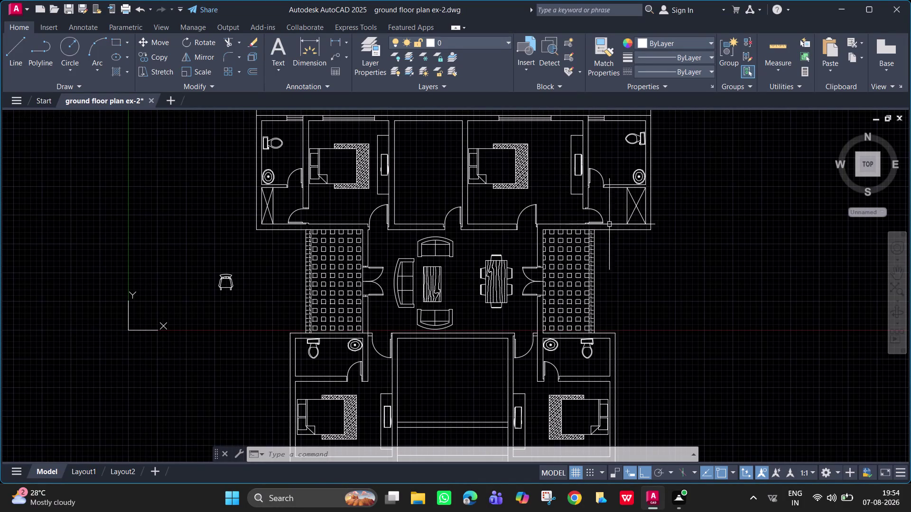
Window-select the four window lines in the upper bedroom's outer wall.
middle_drag(554, 187, 554, 234)
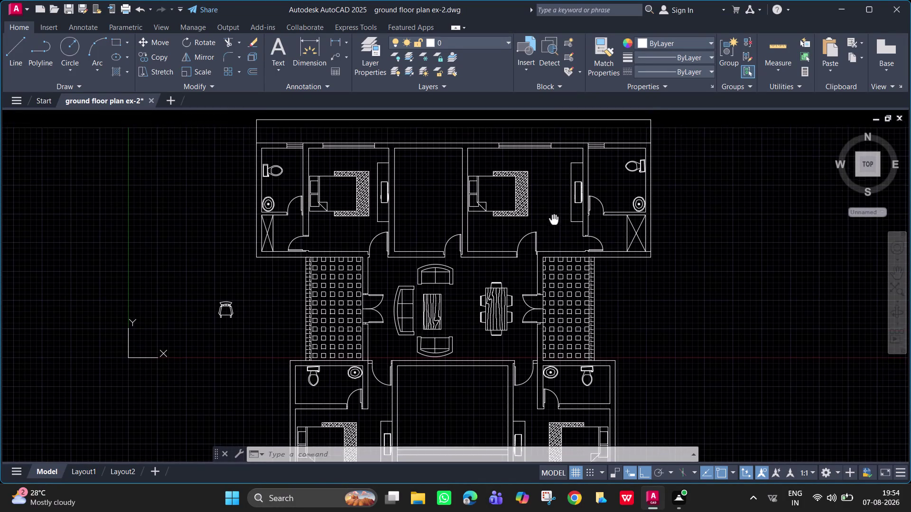
middle_drag(554, 234, 550, 265)
scroll(up, 3)
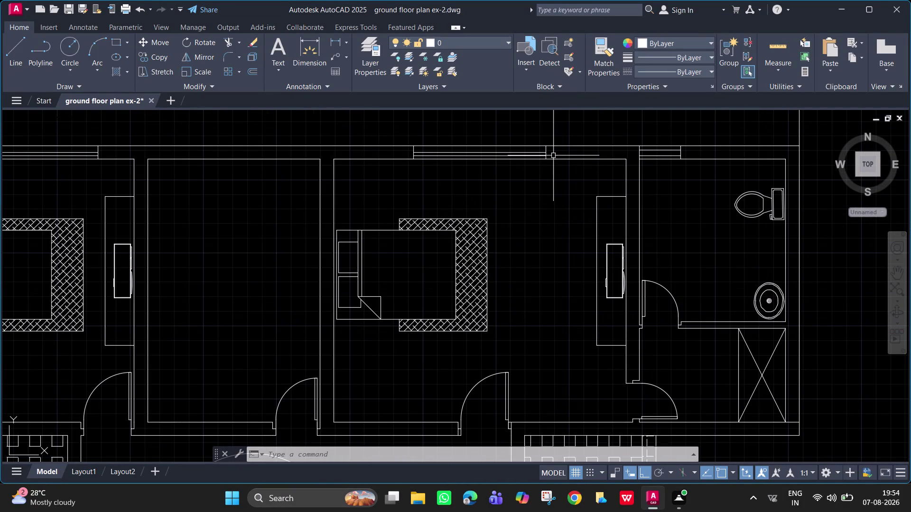
click(552, 156)
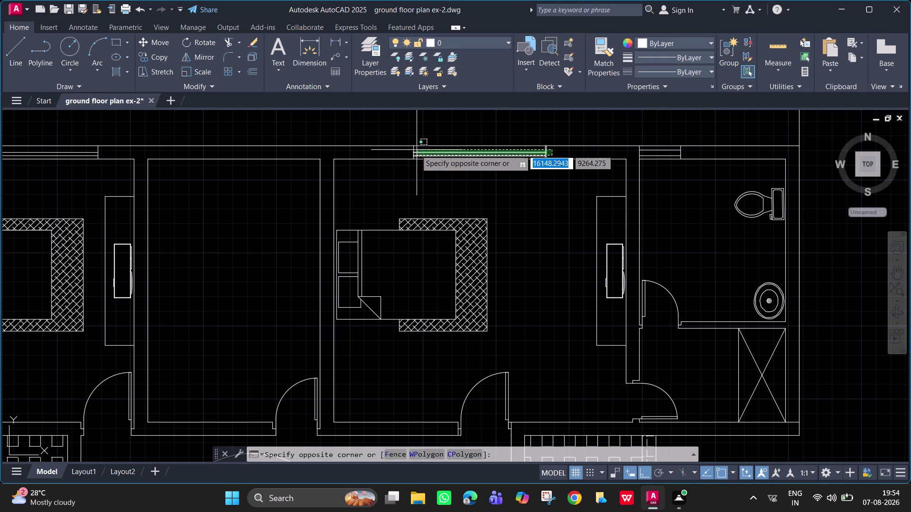
click(408, 150)
scroll(up, 3)
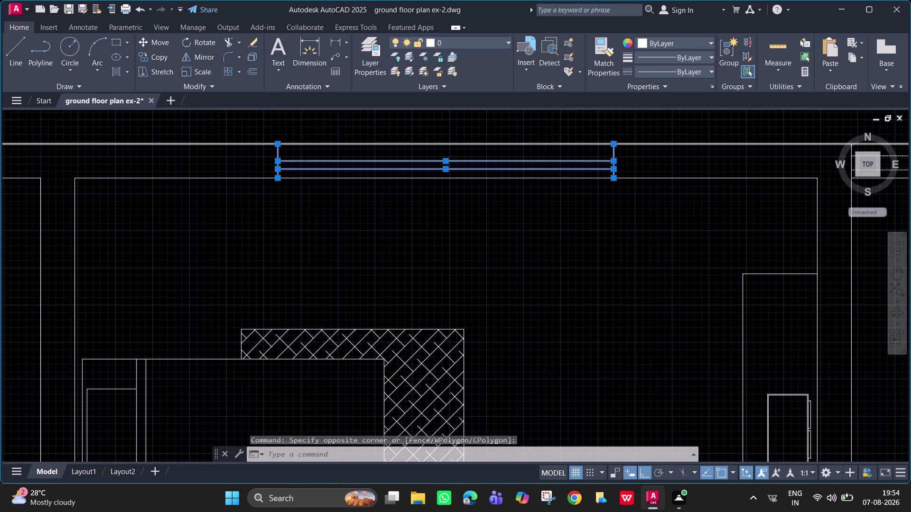
scroll(down, 3)
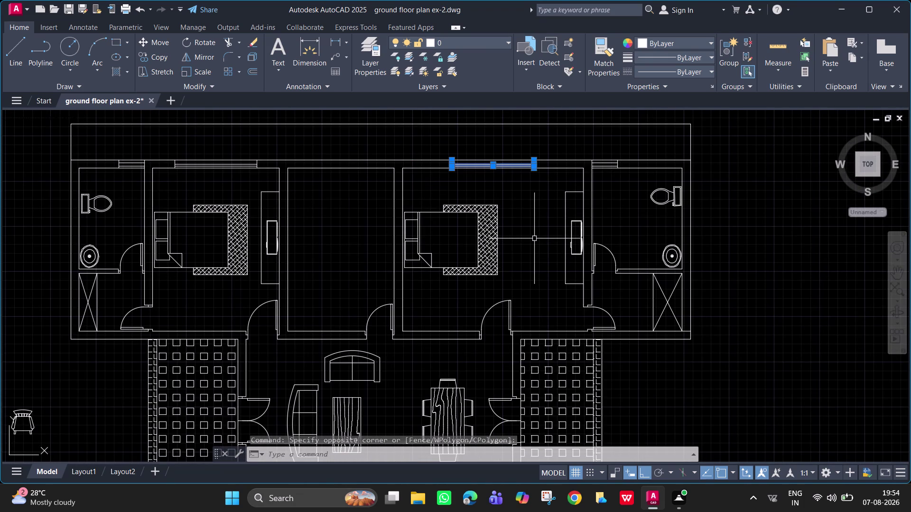
middle_drag(522, 233, 383, 192)
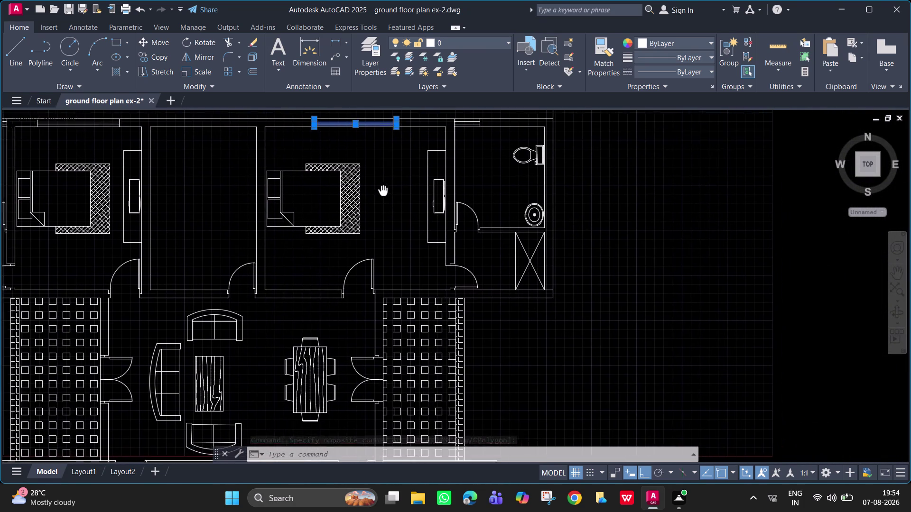
middle_drag(383, 191, 366, 189)
Start COPY on the window lines and pick a base point on the window.
text(co)
key(space)
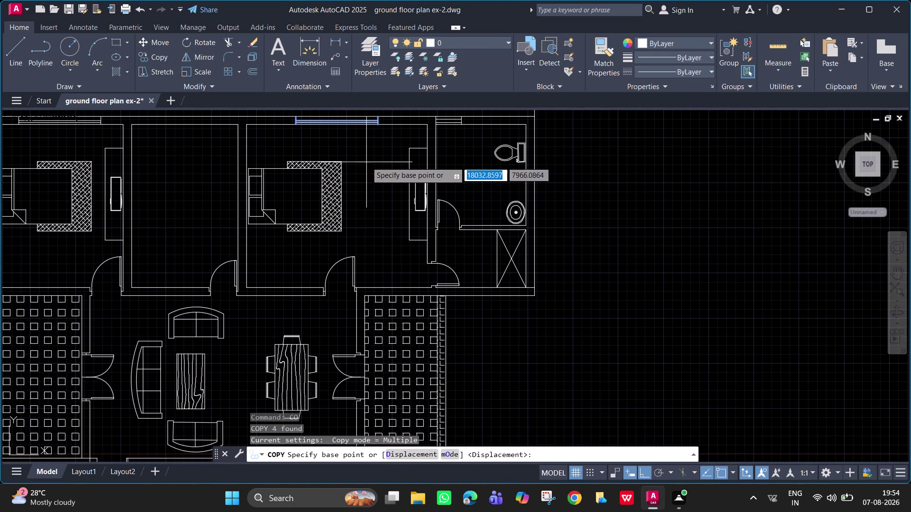
scroll(up, 3)
middle_drag(381, 143, 383, 186)
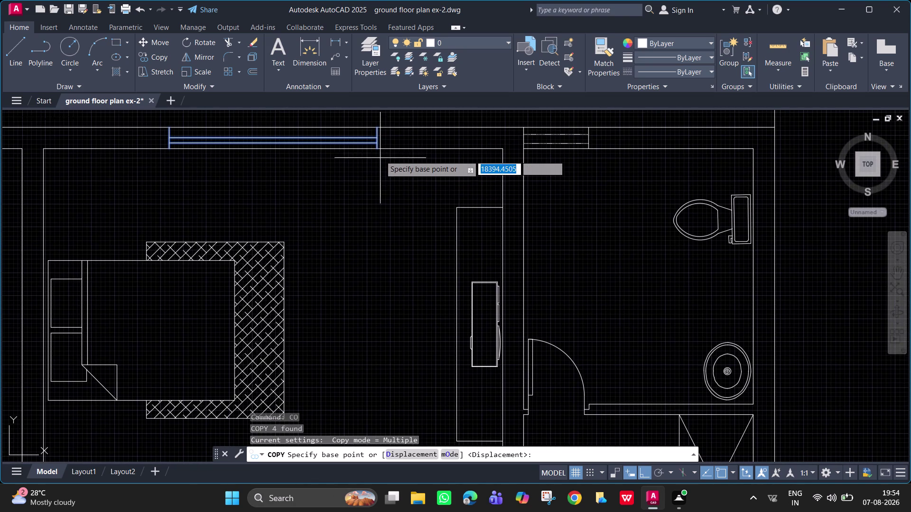
click(376, 149)
scroll(down, 3)
middle_drag(387, 218, 364, 116)
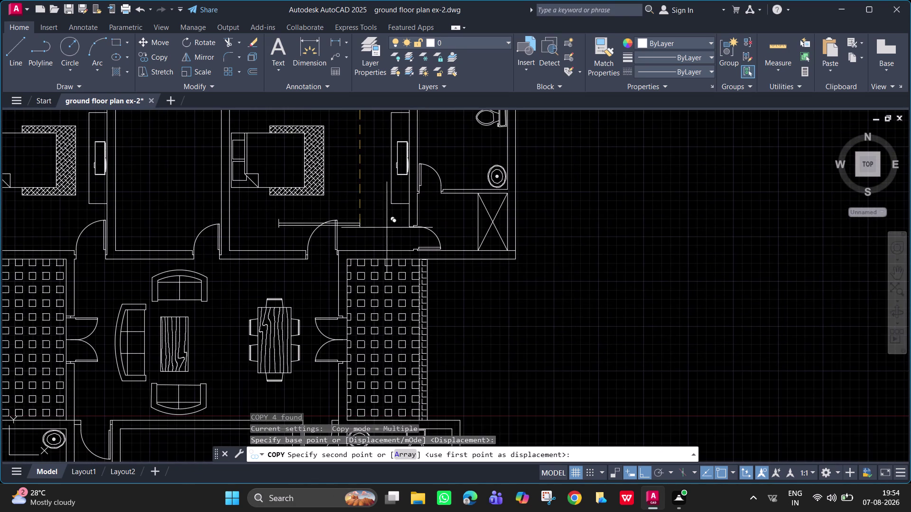
middle_drag(368, 387, 354, 155)
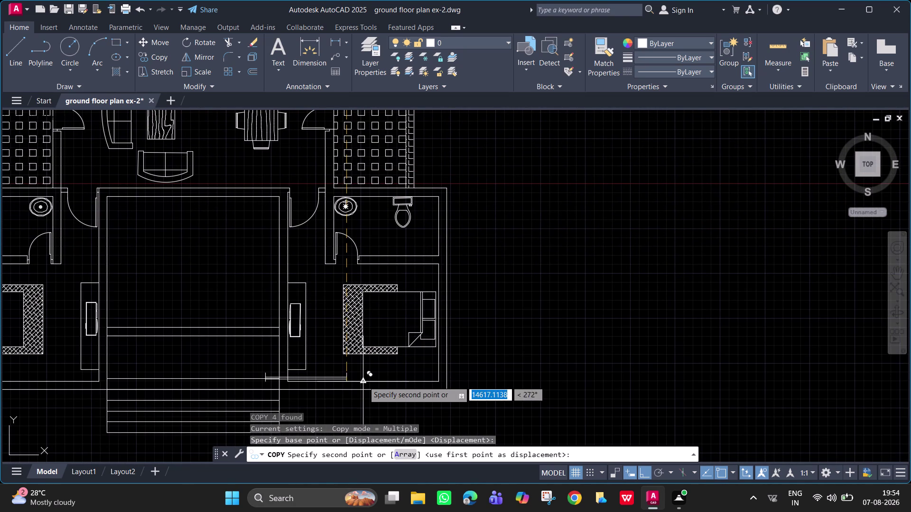
With ortho off, place the copy in the lower-right bedroom's outer wall.
key(F8)
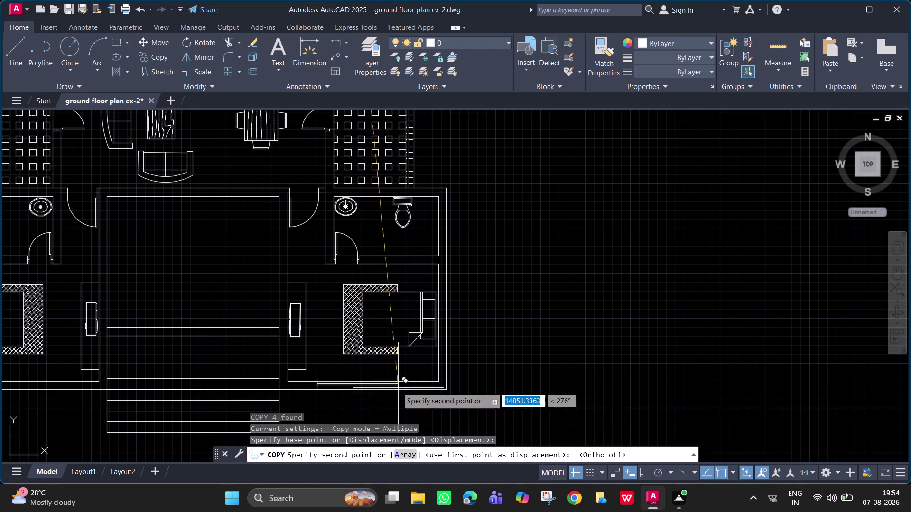
scroll(up, 3)
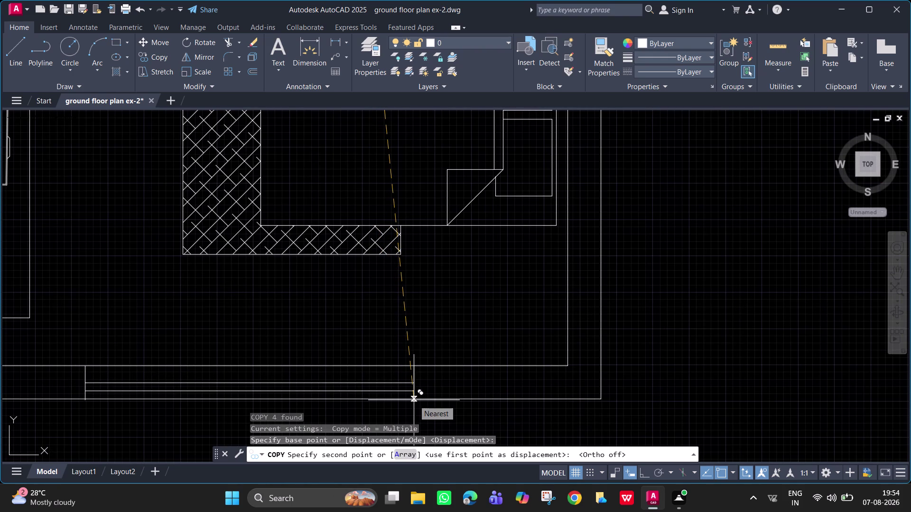
scroll(up, 3)
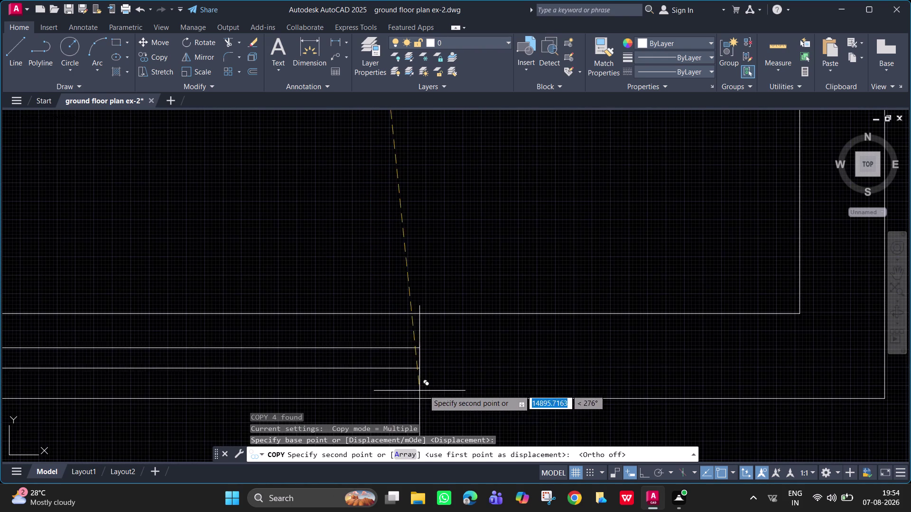
click(439, 399)
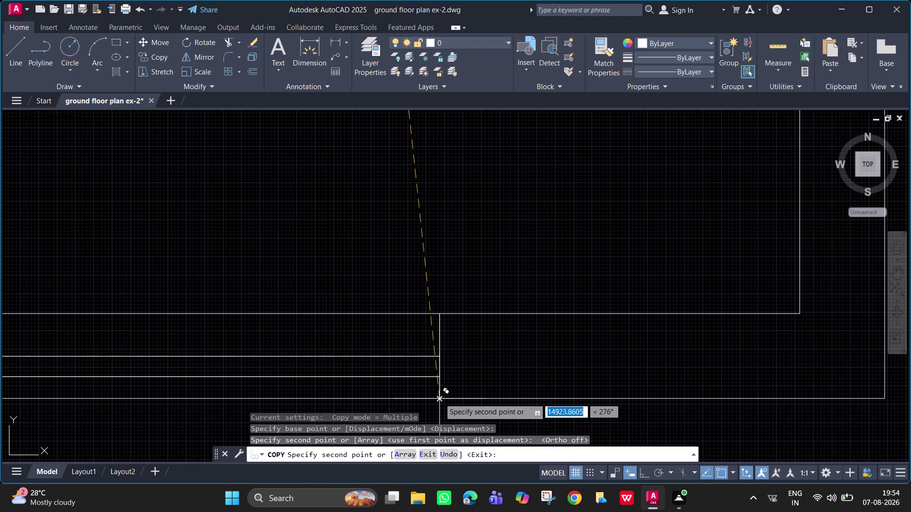
key(Escape)
middle_drag(468, 340, 537, 344)
scroll(down, 3)
scroll(down, 3)
middle_drag(458, 312, 491, 312)
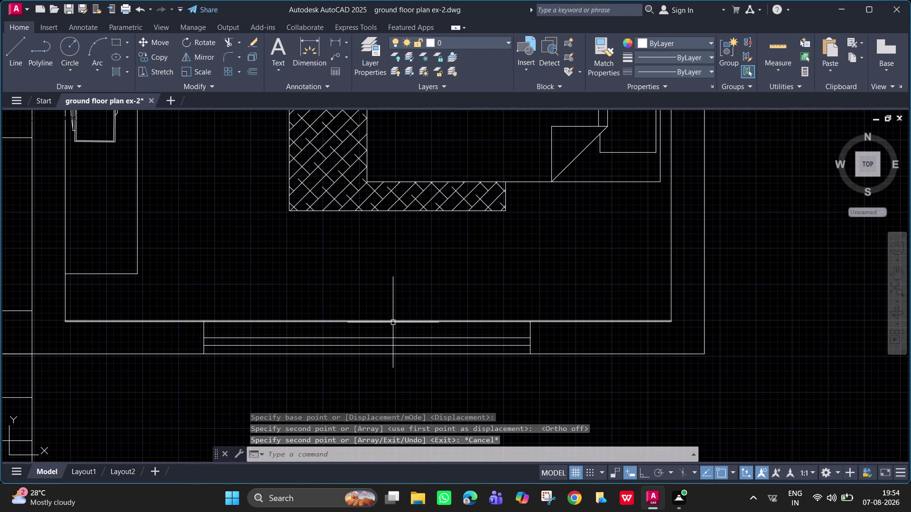
Draw a vertical line across the window from its top edge to its bottom edge.
text(l)
key(space)
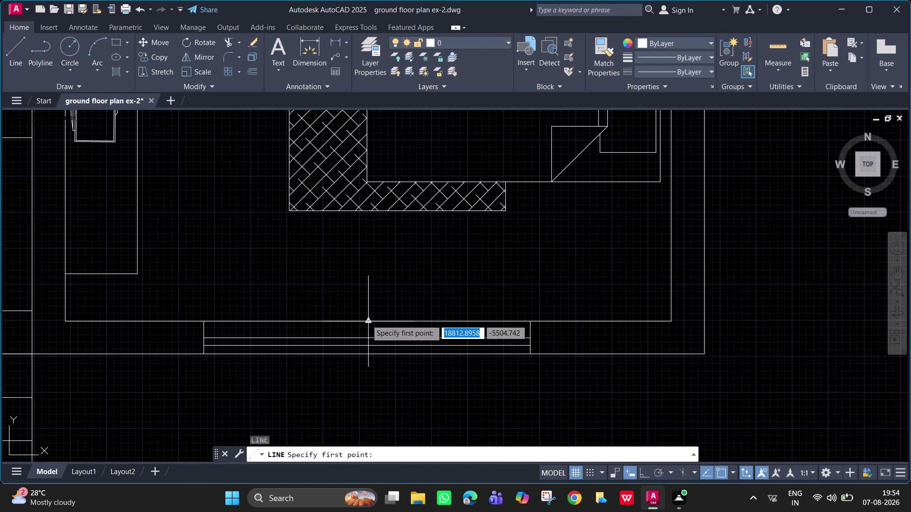
click(367, 320)
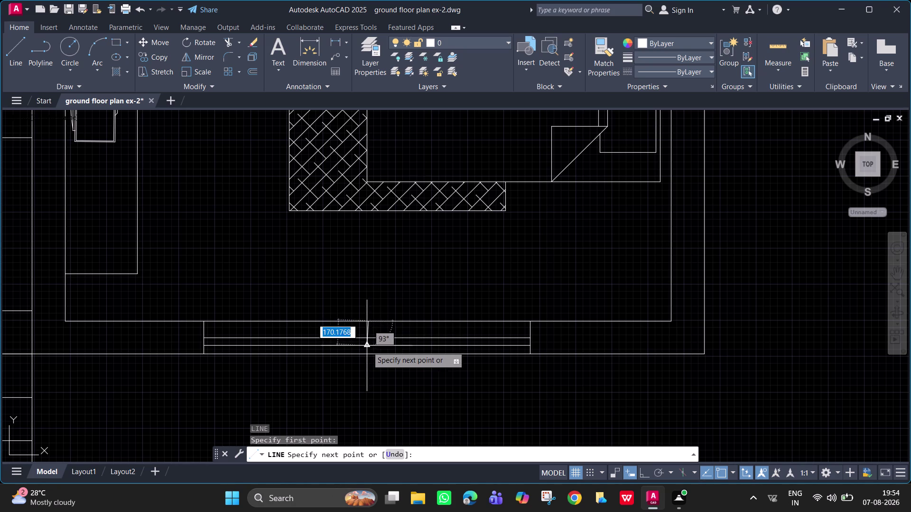
click(368, 353)
key(space)
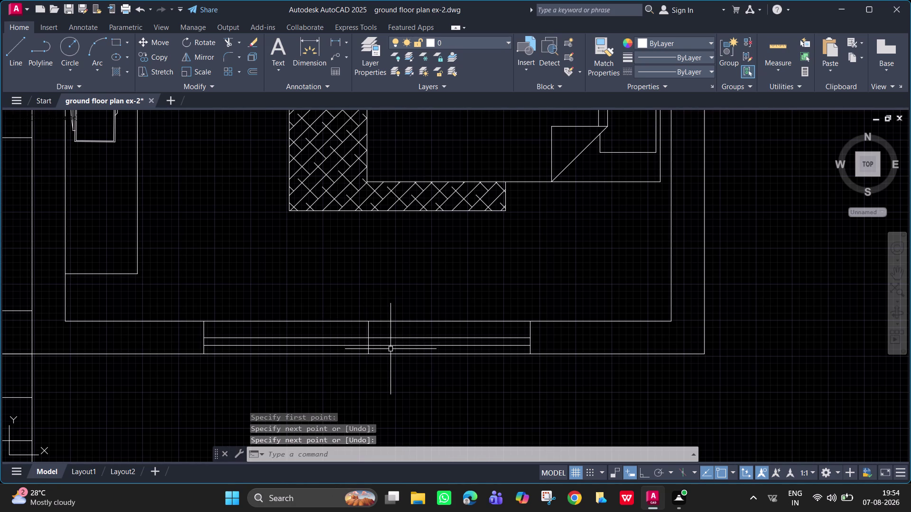
Select the window lines with both end lines and move them into the wall.
click(390, 349)
click(390, 340)
click(390, 337)
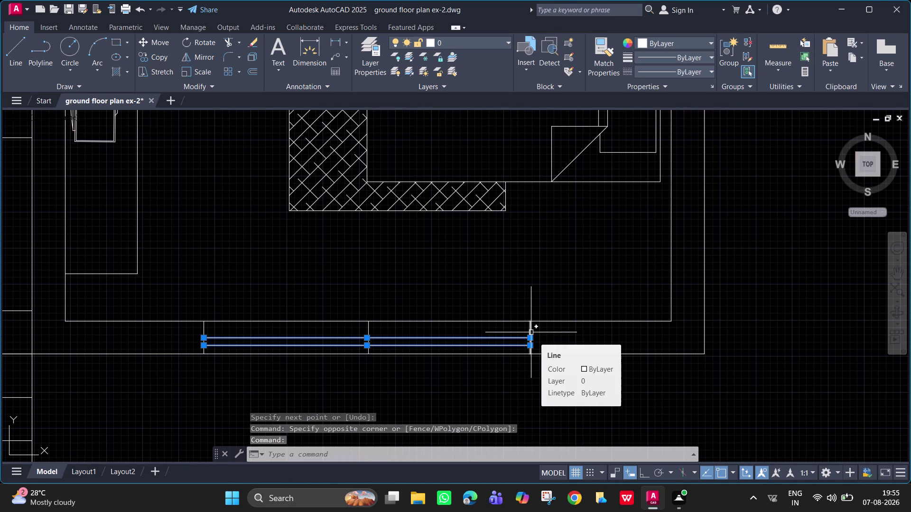
click(531, 333)
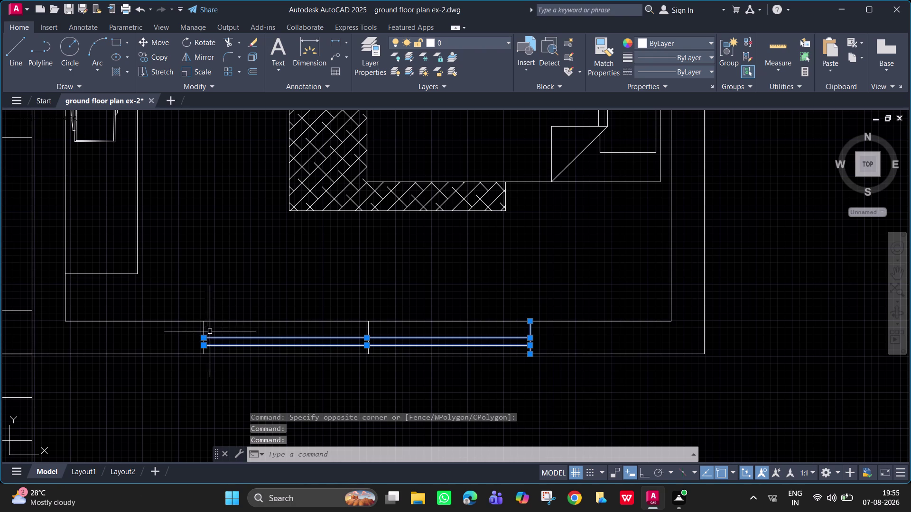
click(203, 330)
text(m)
key(space)
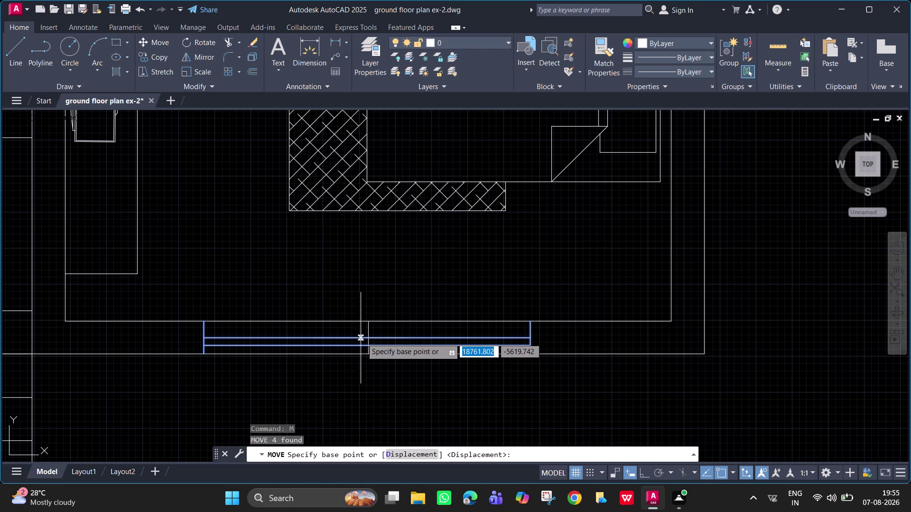
click(365, 338)
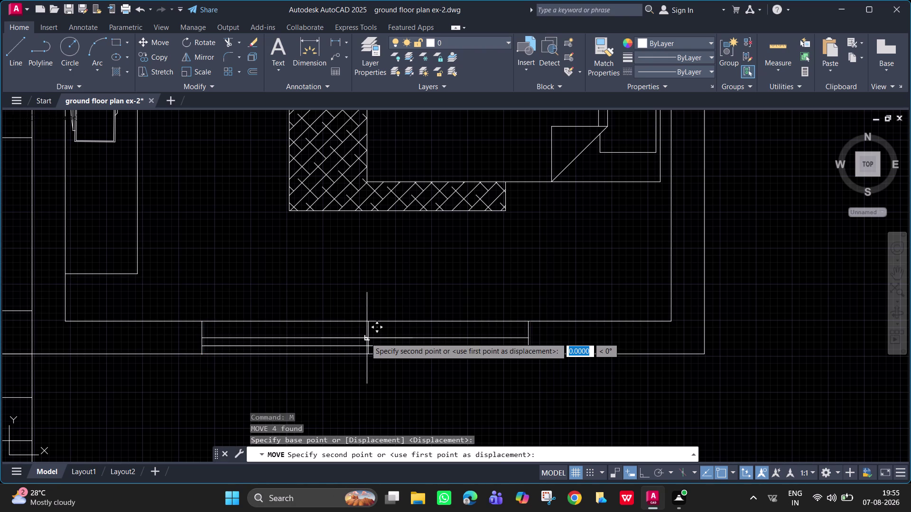
scroll(up, 3)
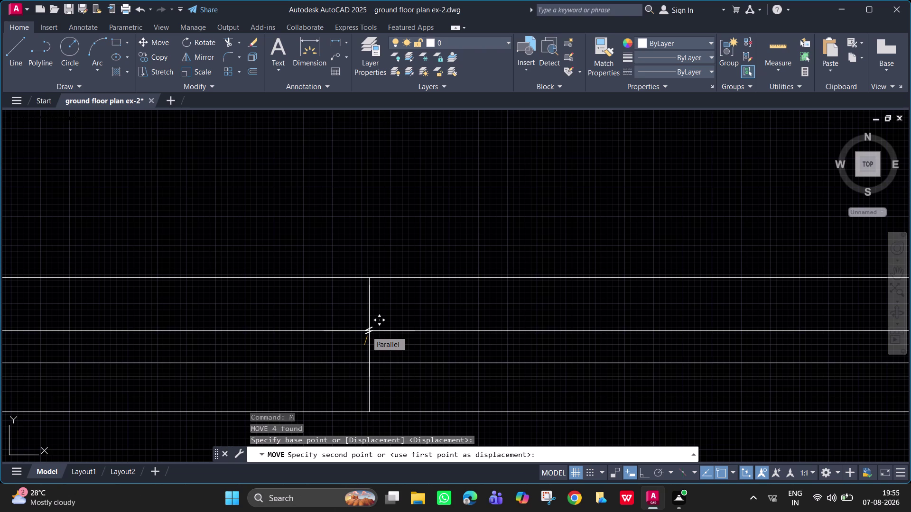
click(366, 331)
scroll(down, 3)
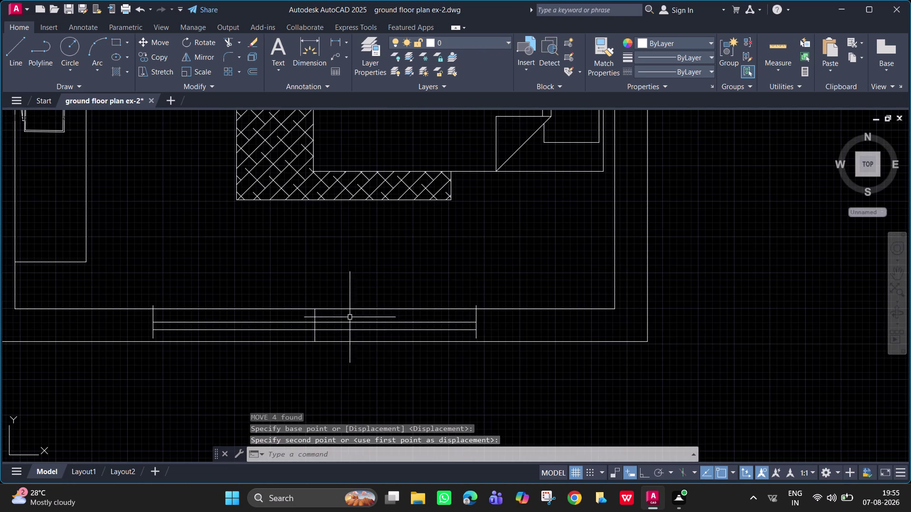
Reselect the window lines and shift the right end line, then erase the stray left line.
drag(491, 335, 481, 331)
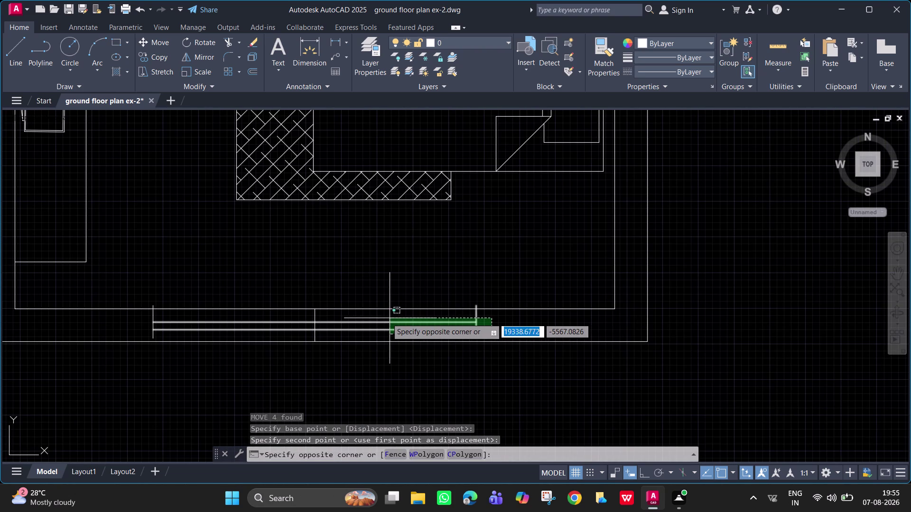
click(356, 319)
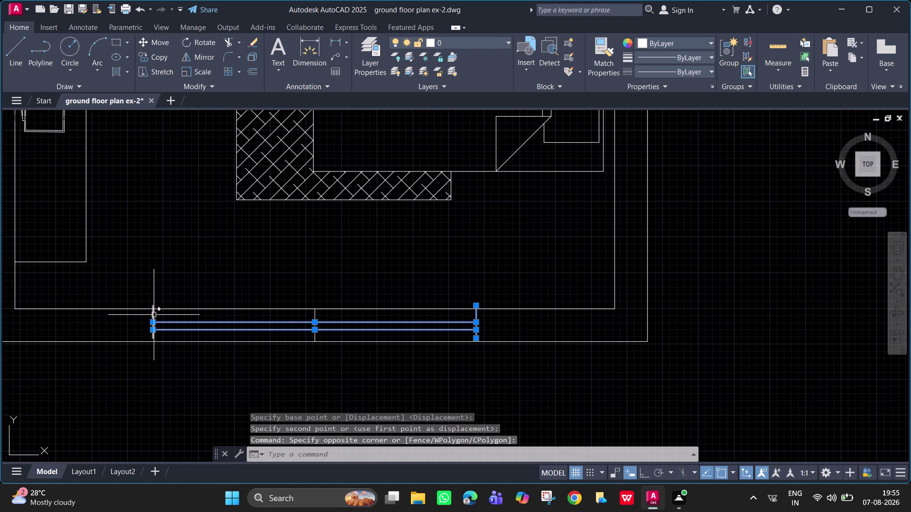
click(154, 315)
scroll(up, 3)
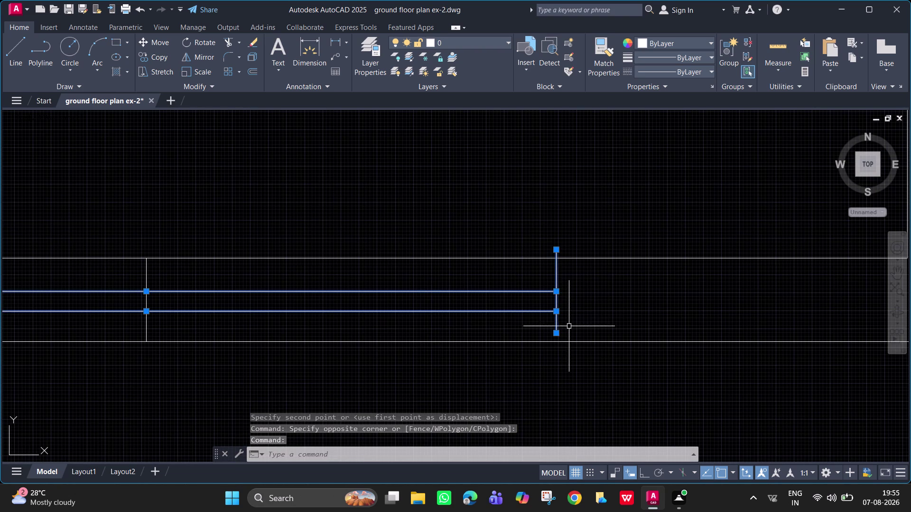
key(m)
key(space)
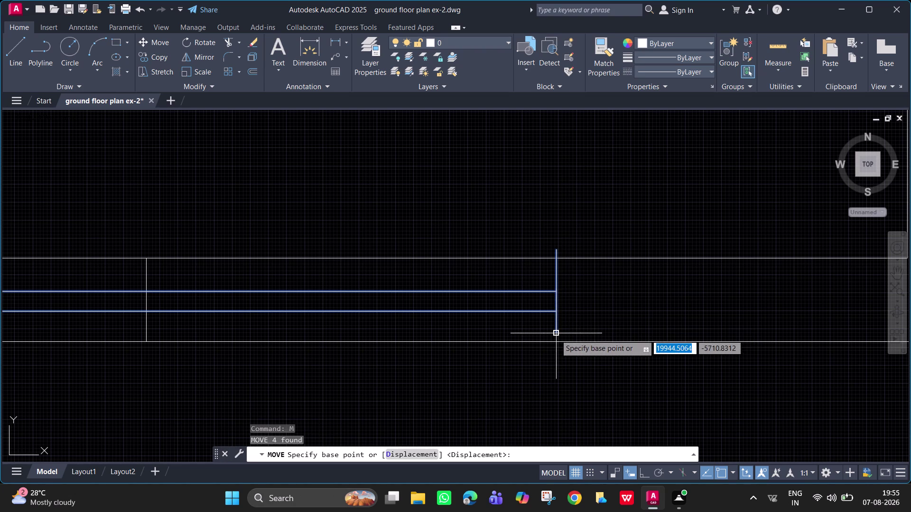
click(555, 335)
click(556, 340)
key(Escape)
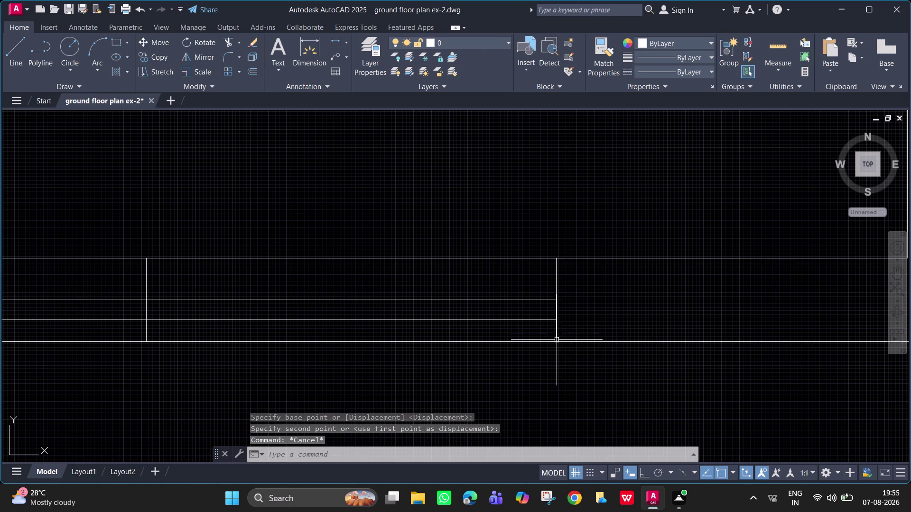
click(148, 287)
key(Delete)
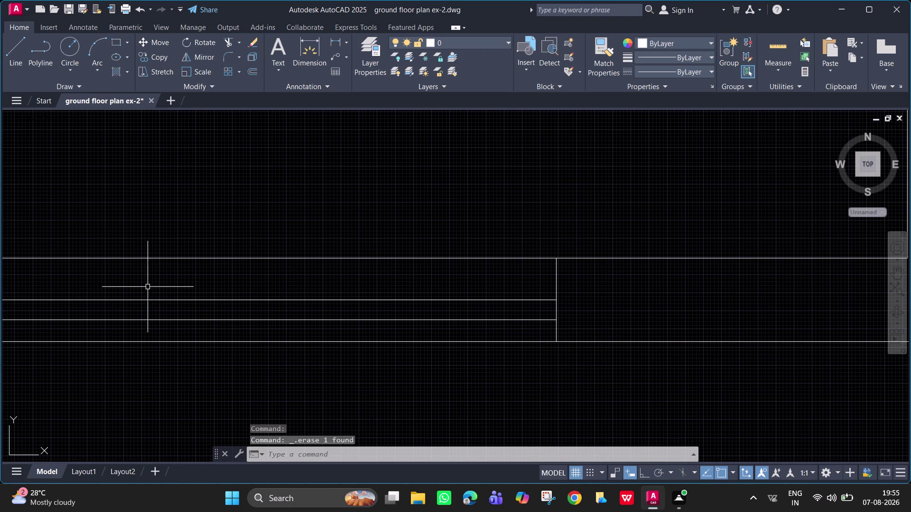
Draw a short vertical line in the left bedroom's lower wall.
scroll(down, 3)
scroll(down, 3)
middle_drag(391, 315, 910, 322)
middle_drag(776, 320, 679, 329)
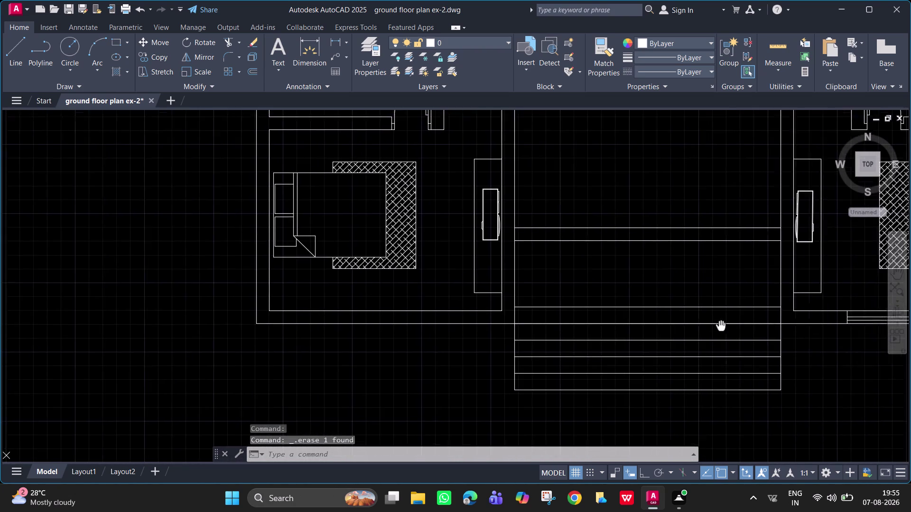
middle_drag(680, 329, 635, 319)
key(l)
key(space)
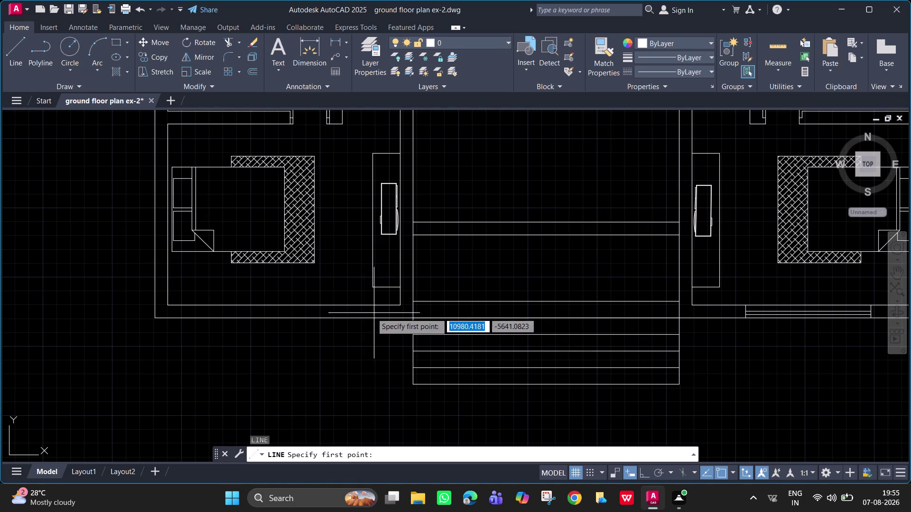
click(284, 306)
click(284, 318)
key(space)
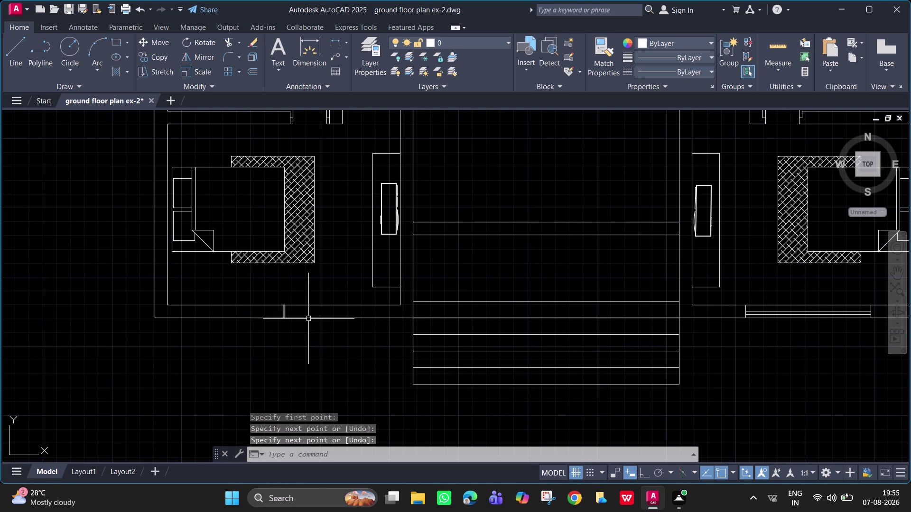
Crossing-select the four window lines in the right bedroom's wall.
scroll(down, 3)
middle_drag(521, 353, 505, 353)
scroll(down, 3)
scroll(up, 3)
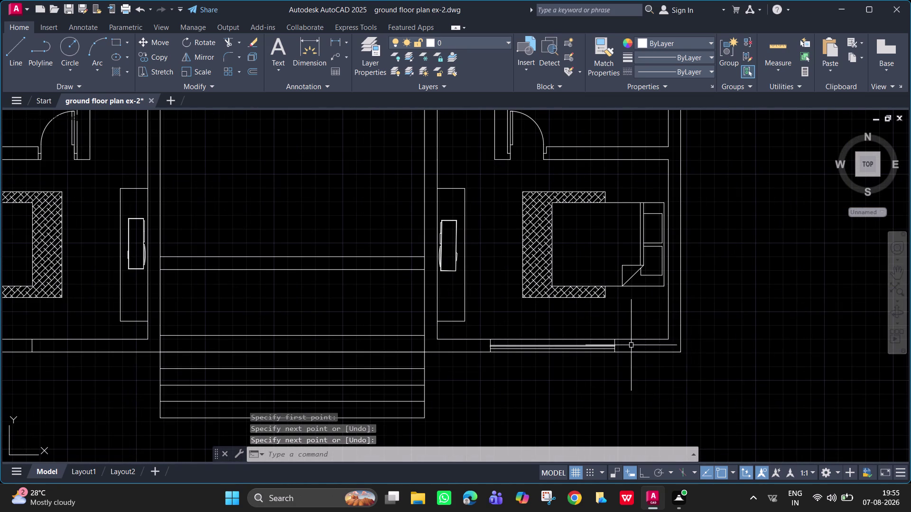
drag(632, 349, 626, 350)
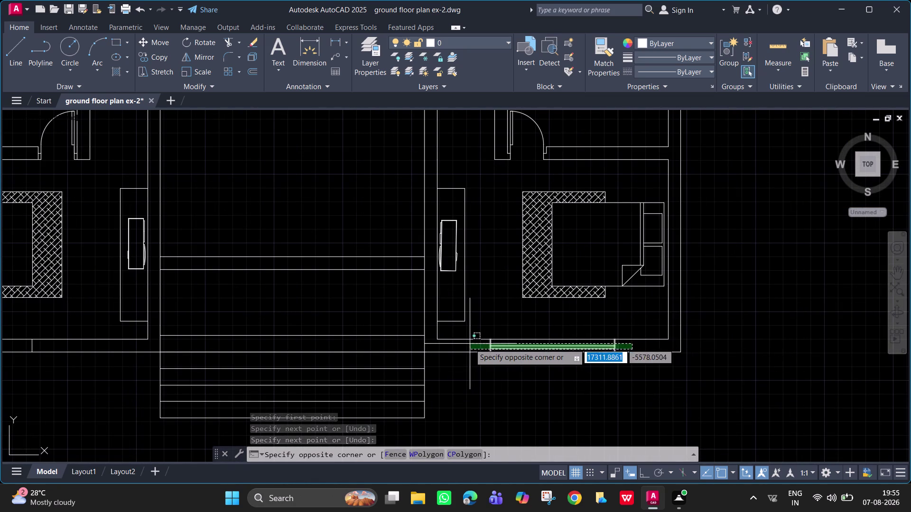
click(470, 343)
Copy the window from its midpoint into the left bedroom's lower wall.
text(c)
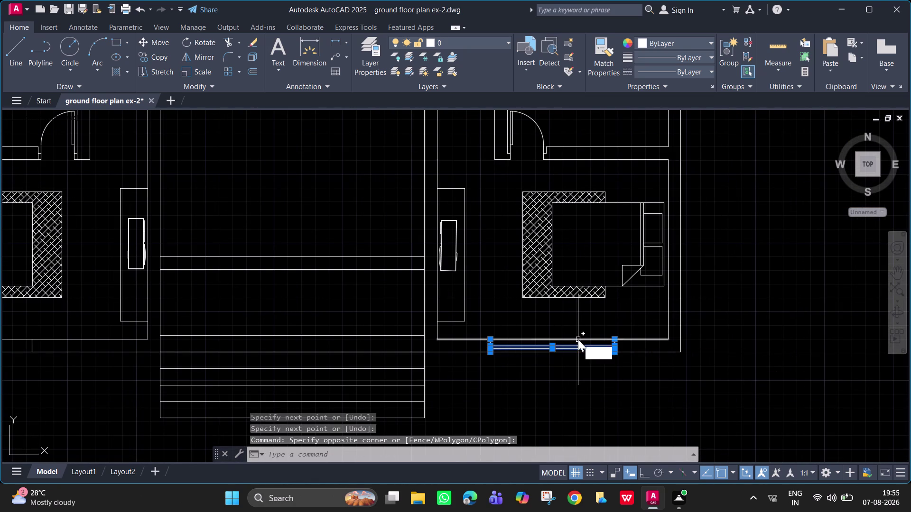
text(o)
key(space)
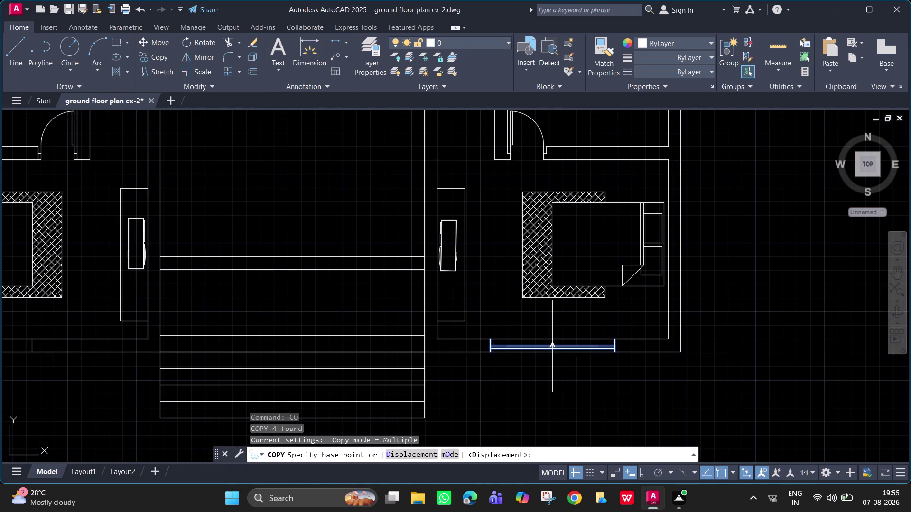
click(551, 344)
middle_drag(351, 346, 701, 355)
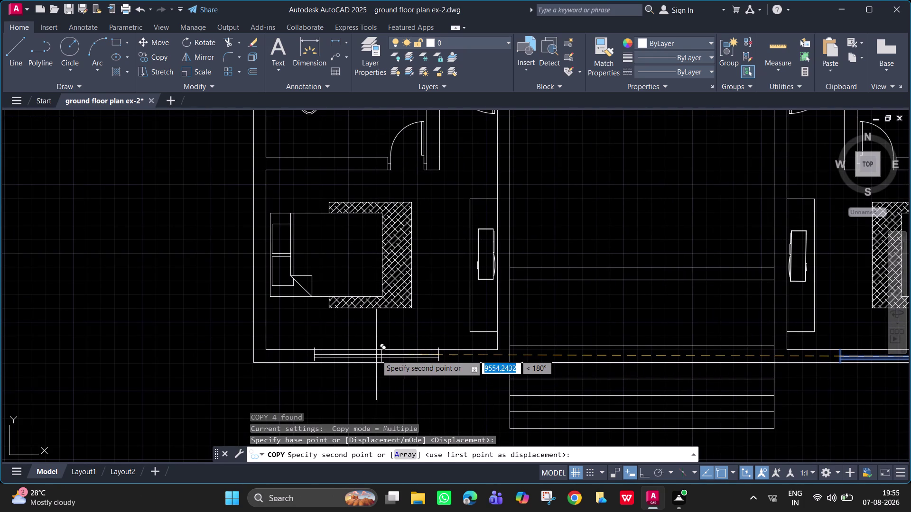
click(379, 355)
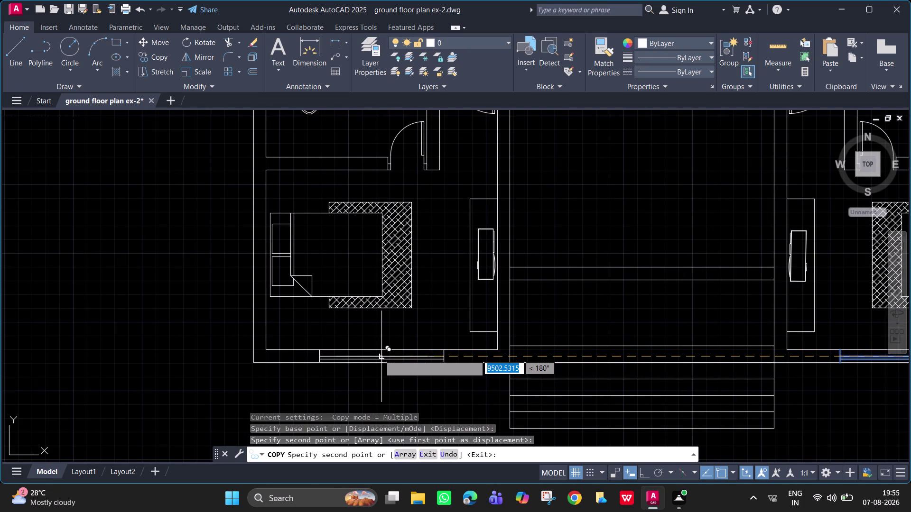
key(Escape)
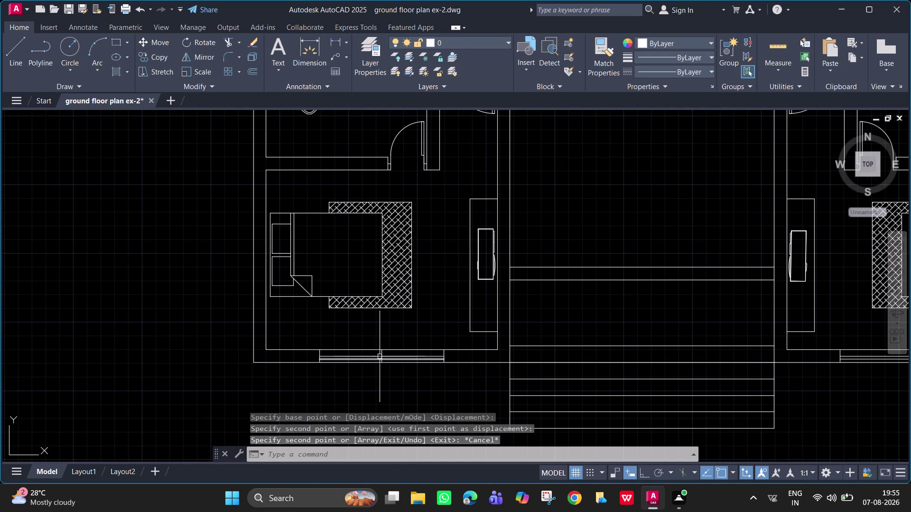
Erase the stray line left inside the copied bedroom window.
click(381, 355)
scroll(up, 3)
key(Escape)
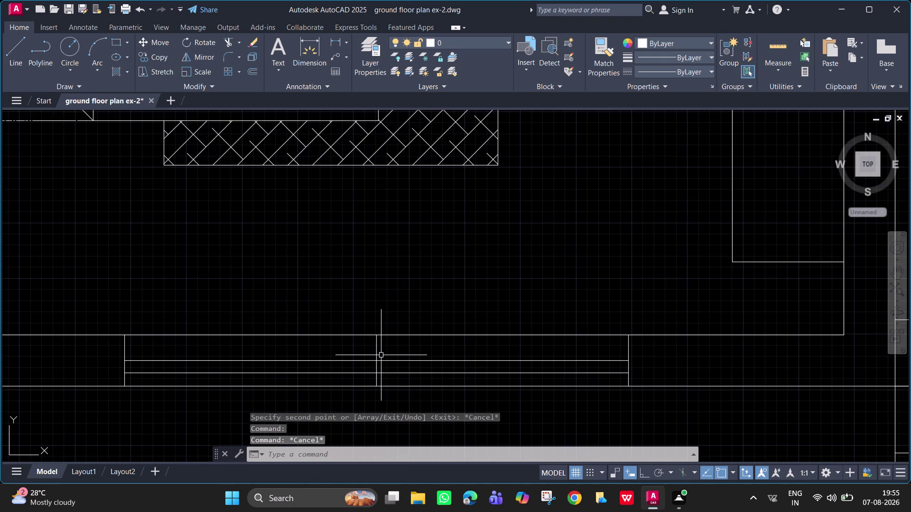
click(378, 352)
key(Delete)
Pan and zoom across the plan to the right bathroom's outer wall.
scroll(down, 3)
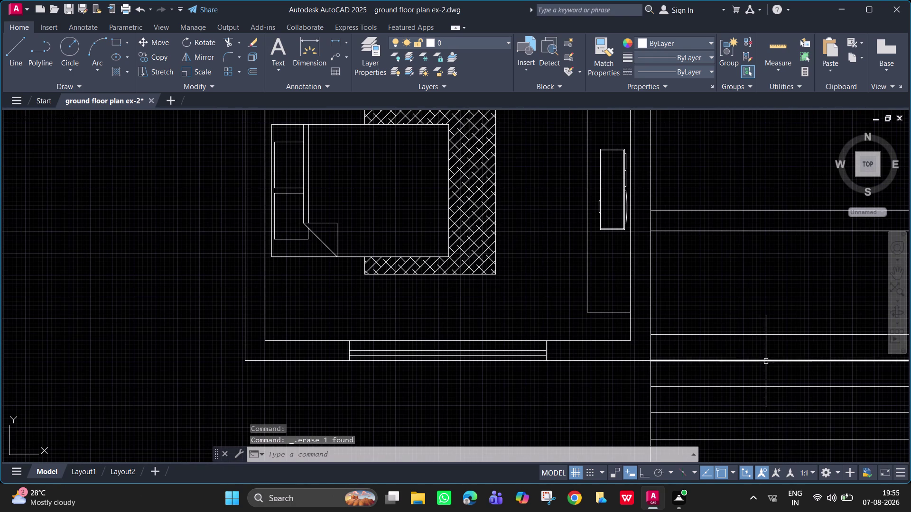
scroll(down, 3)
middle_drag(747, 331, 412, 433)
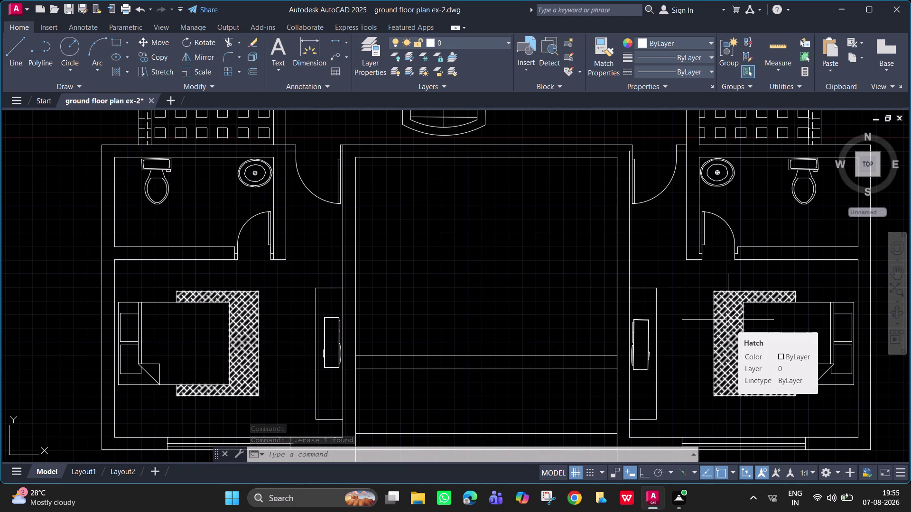
scroll(down, 3)
middle_drag(720, 320, 650, 288)
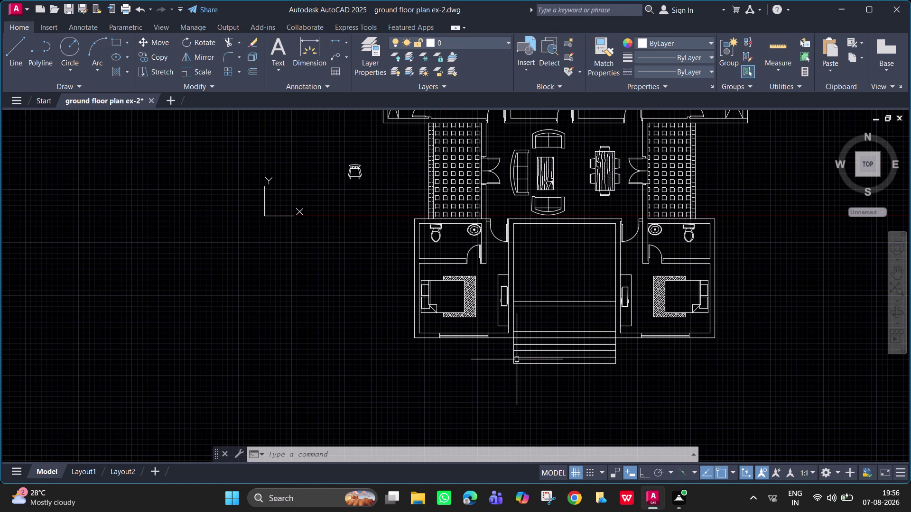
middle_drag(669, 226, 417, 415)
middle_drag(490, 342, 515, 230)
scroll(up, 3)
middle_drag(446, 334, 299, 317)
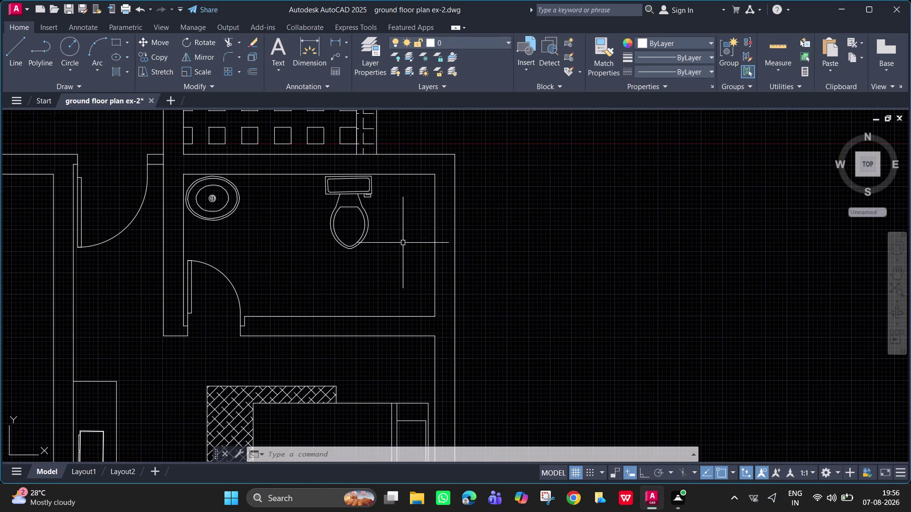
Draw the window's top and bottom lines across the bathroom's right wall.
text(l)
key(space)
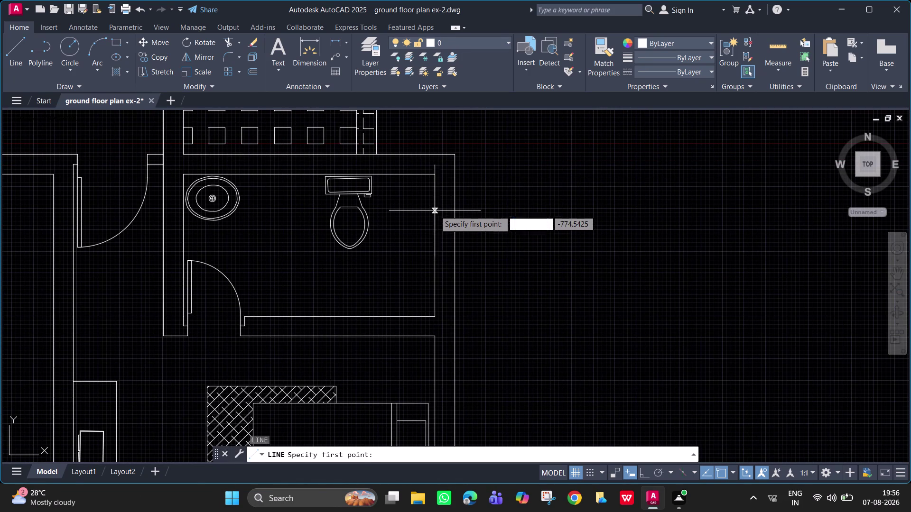
click(435, 208)
click(453, 208)
key(space)
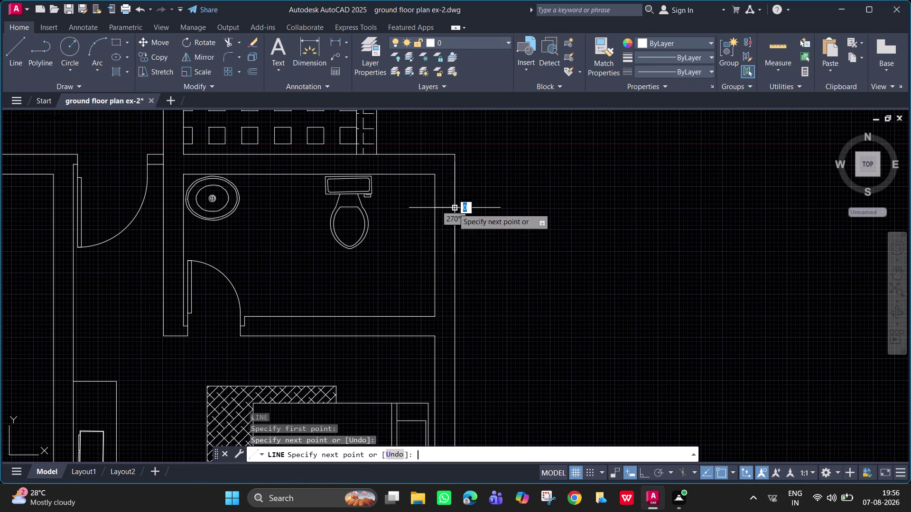
key(space)
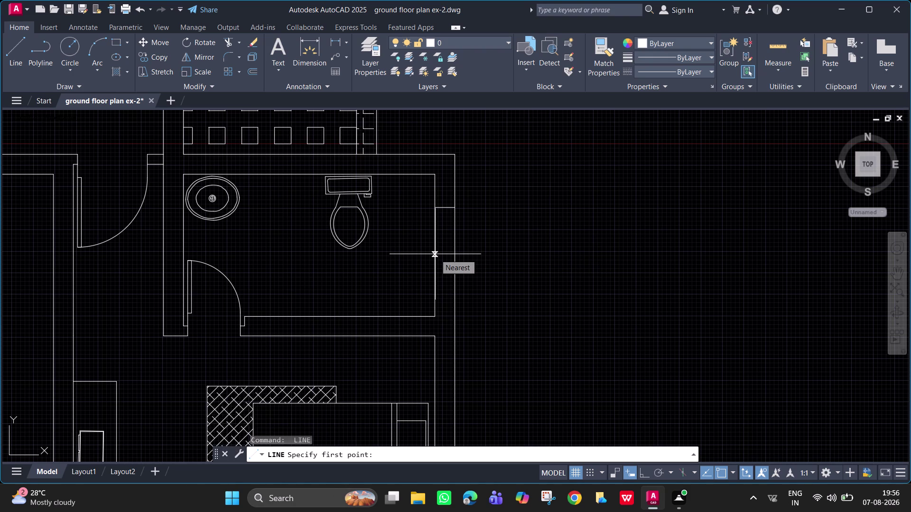
click(435, 283)
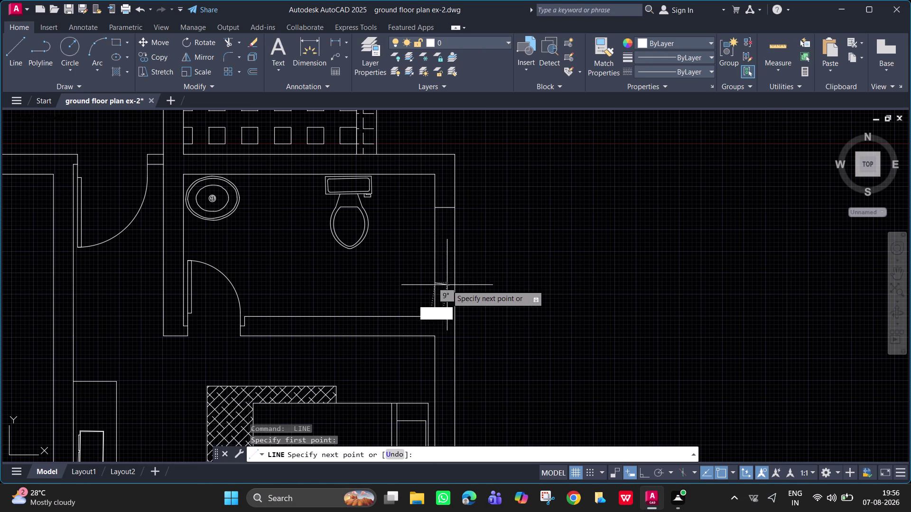
click(456, 283)
key(space)
Draw a vertical window line between the top and bottom lines.
key(space)
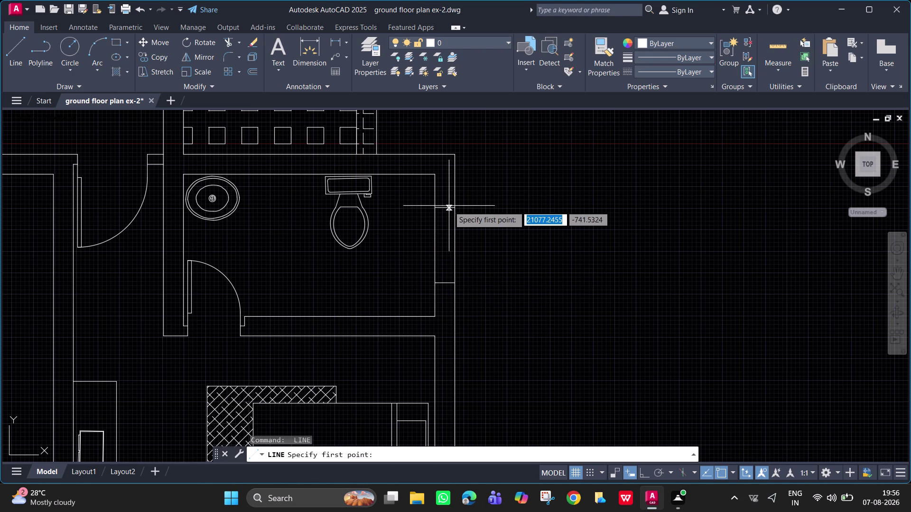
click(447, 210)
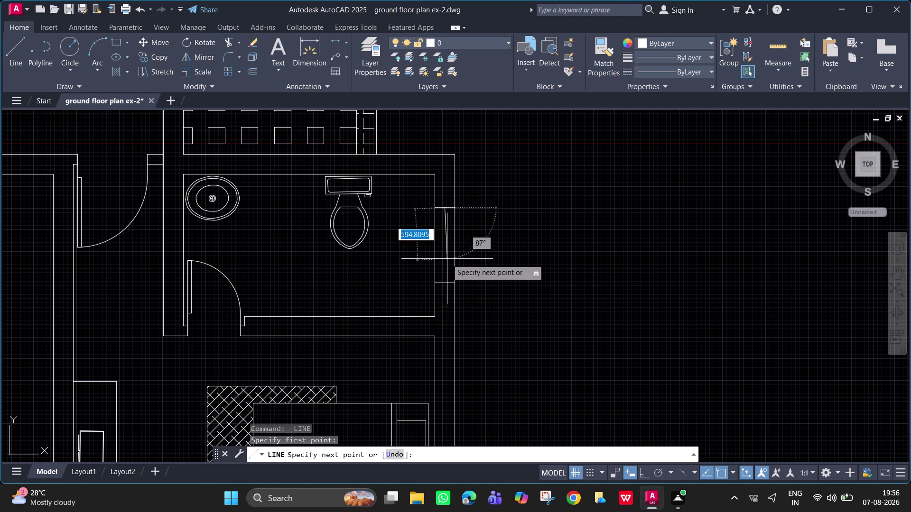
key(Escape)
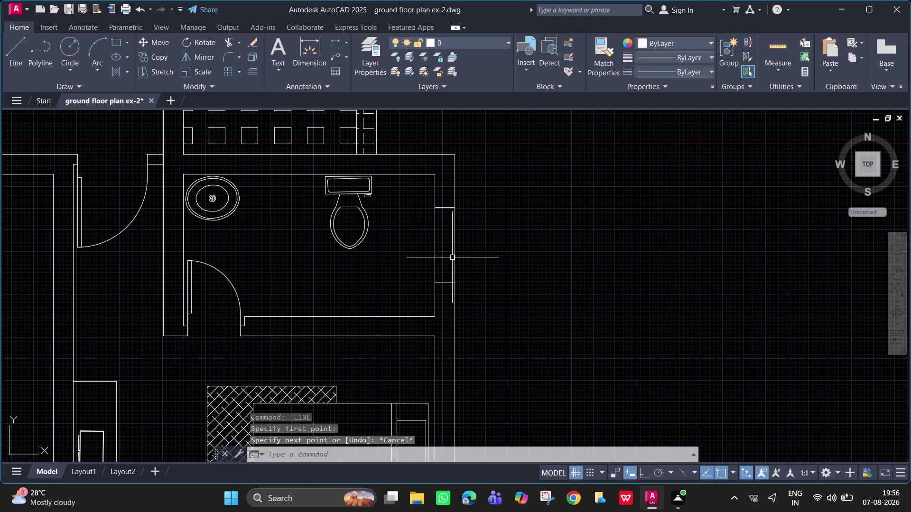
key(space)
click(449, 209)
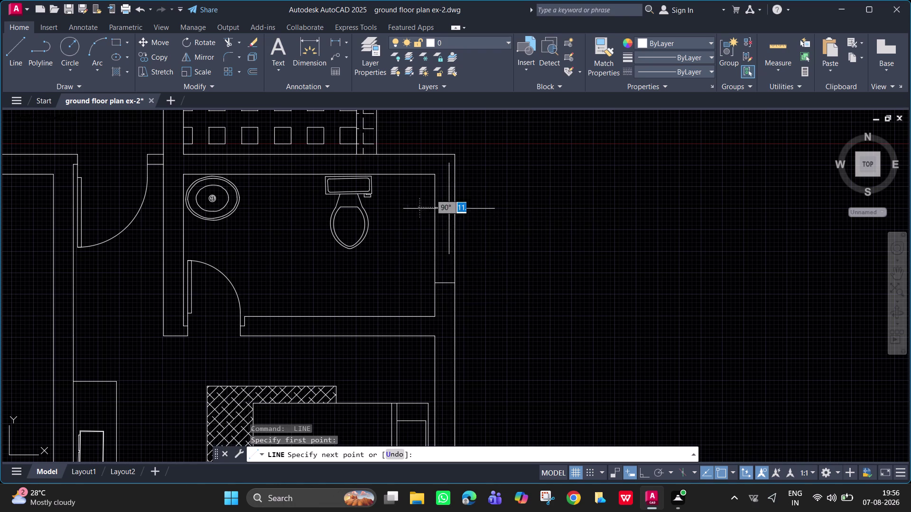
click(447, 283)
key(space)
key(space)
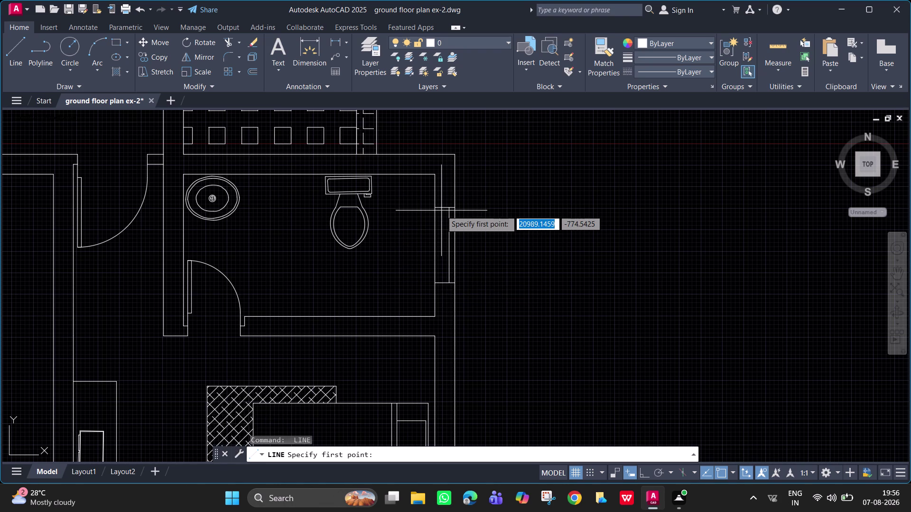
click(443, 209)
key(Escape)
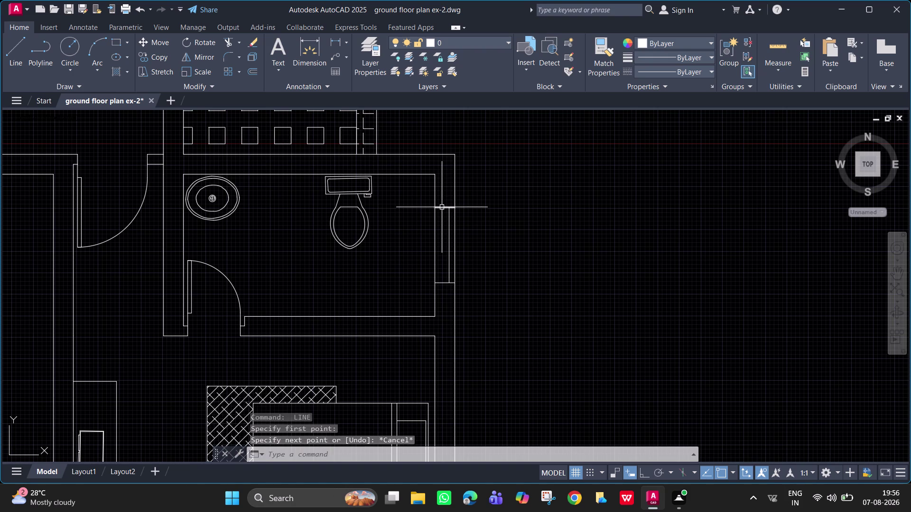
Draw a second vertical window line, then crossing-select the four window lines.
key(space)
click(443, 207)
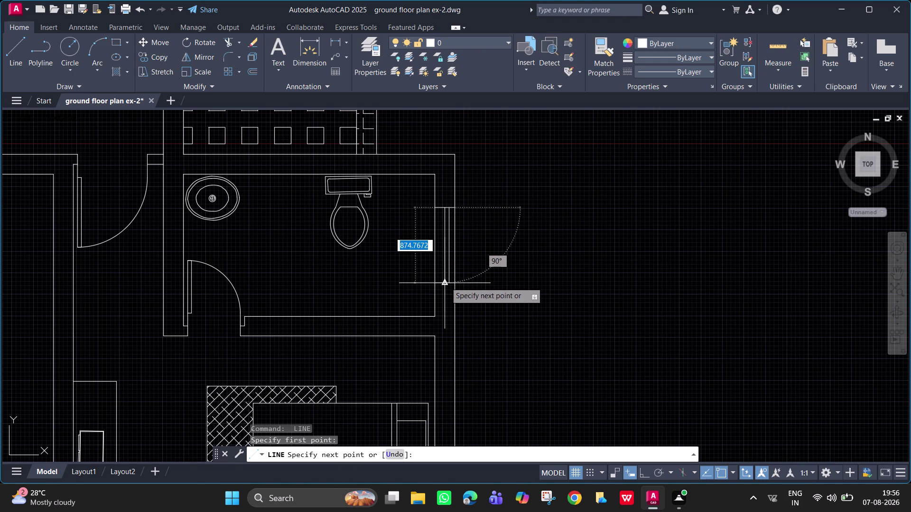
click(446, 282)
key(space)
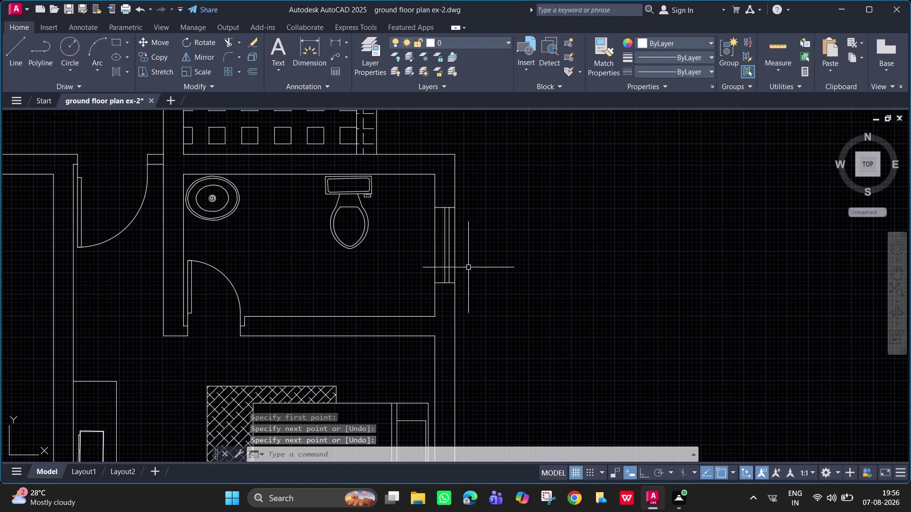
key(Escape)
click(450, 295)
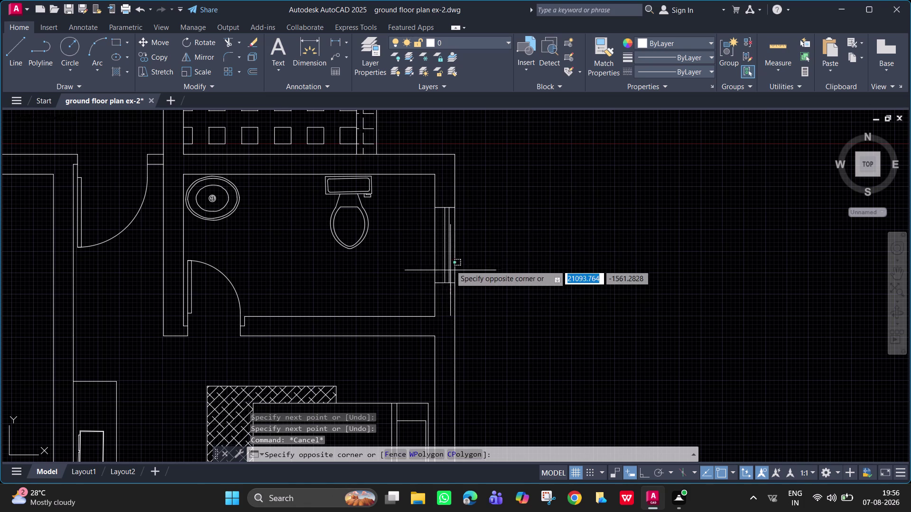
click(438, 183)
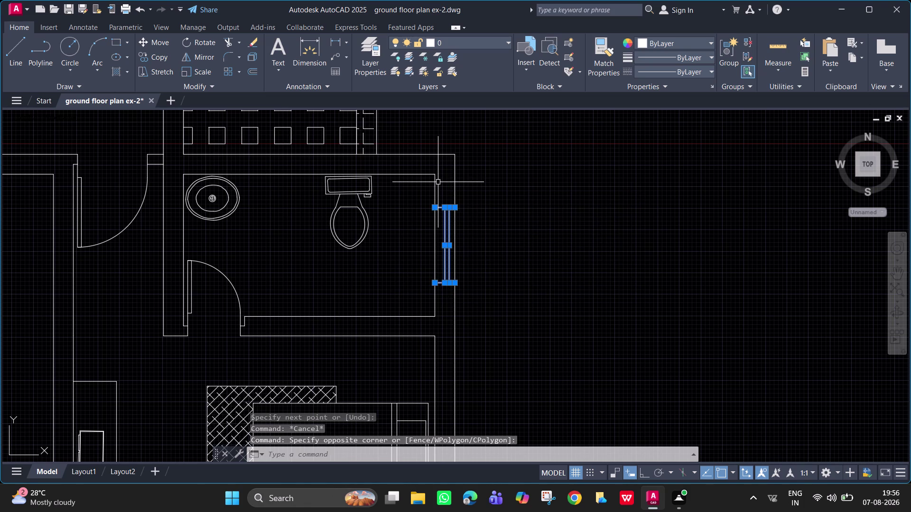
Copy the window from its top corner onto the left bathroom's outer wall.
text(co)
key(space)
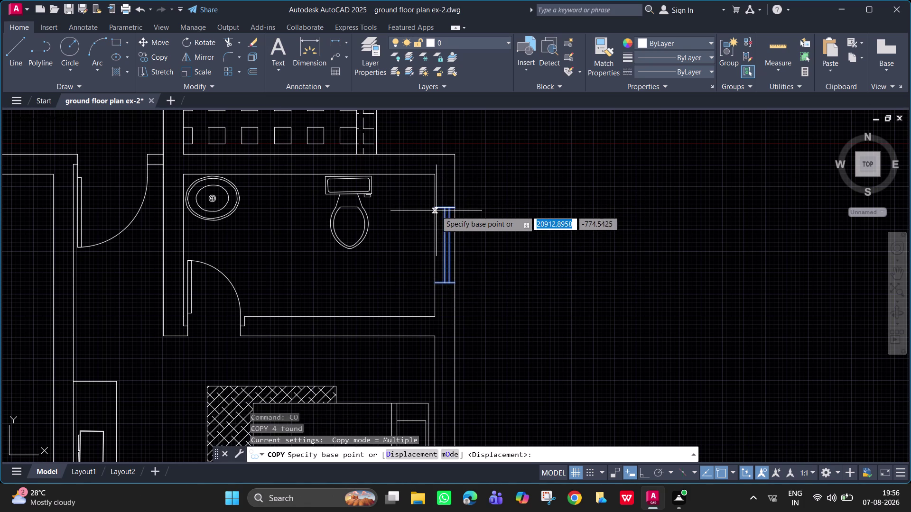
click(455, 210)
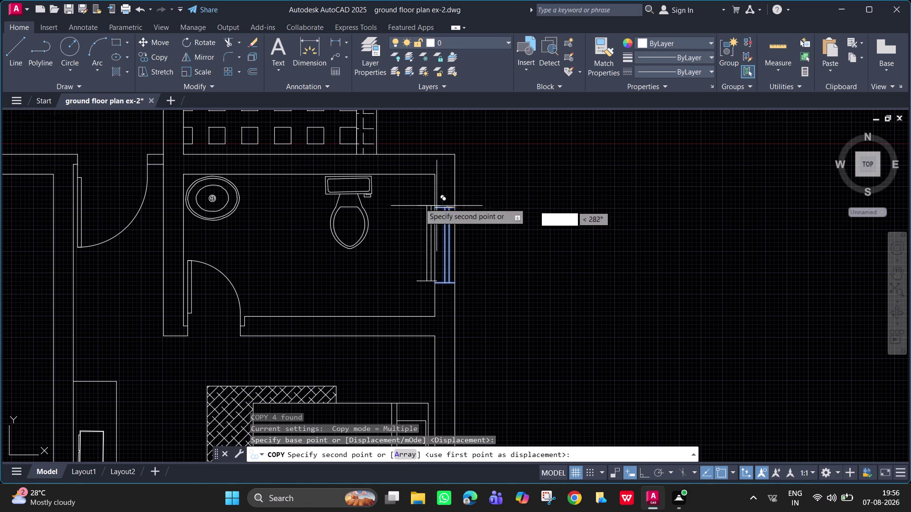
scroll(down, 3)
middle_drag(159, 194, 459, 195)
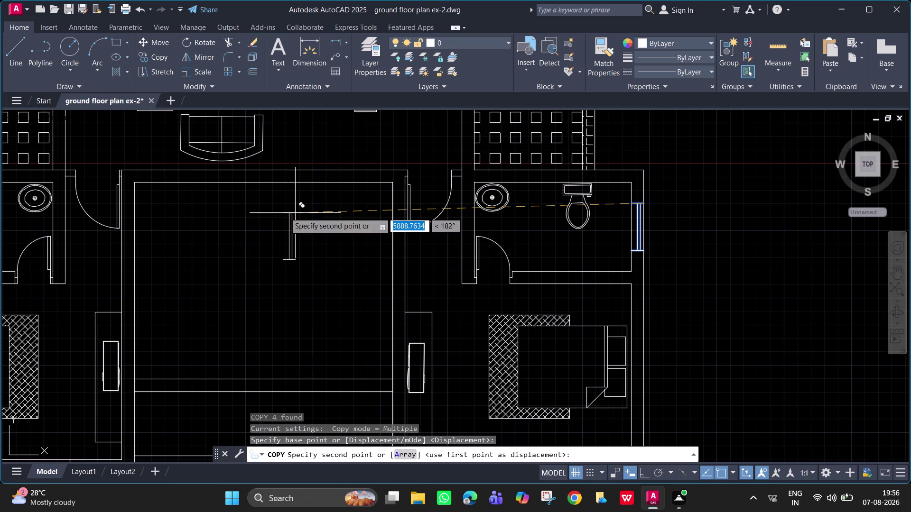
middle_drag(220, 209, 518, 187)
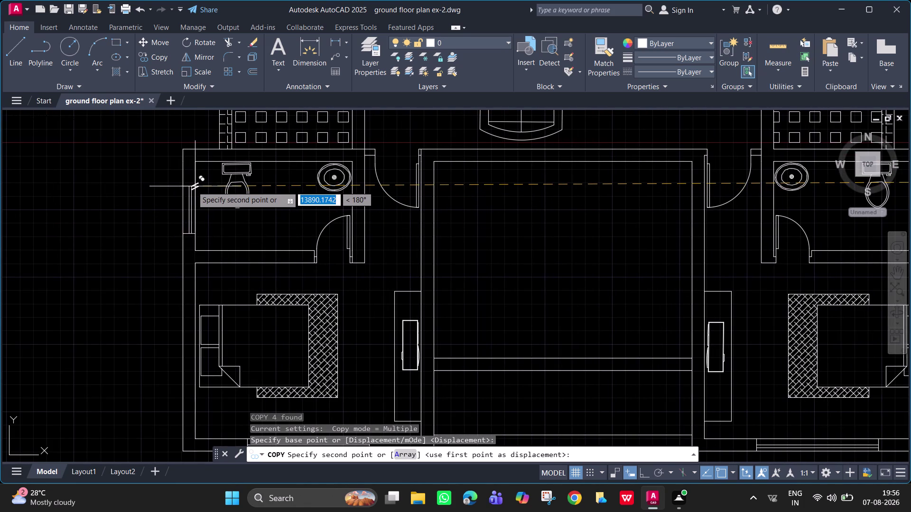
scroll(up, 3)
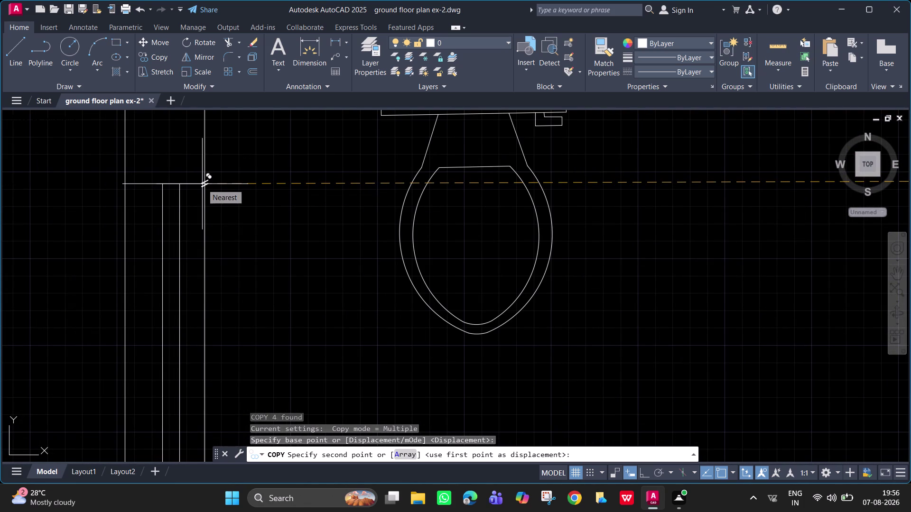
click(202, 185)
key(Escape)
Select the copied window lines in the left bathroom wall and pan to them.
click(199, 183)
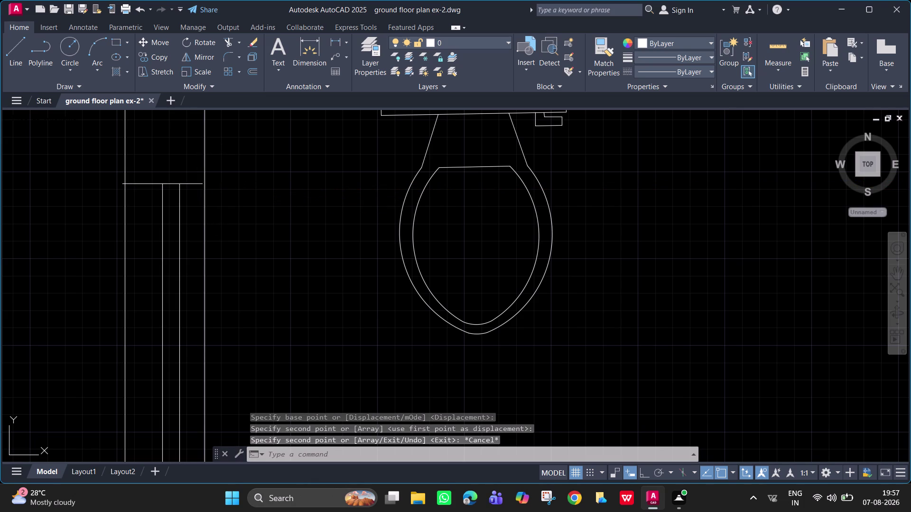
click(183, 221)
click(144, 220)
scroll(down, 3)
middle_drag(175, 229, 209, 126)
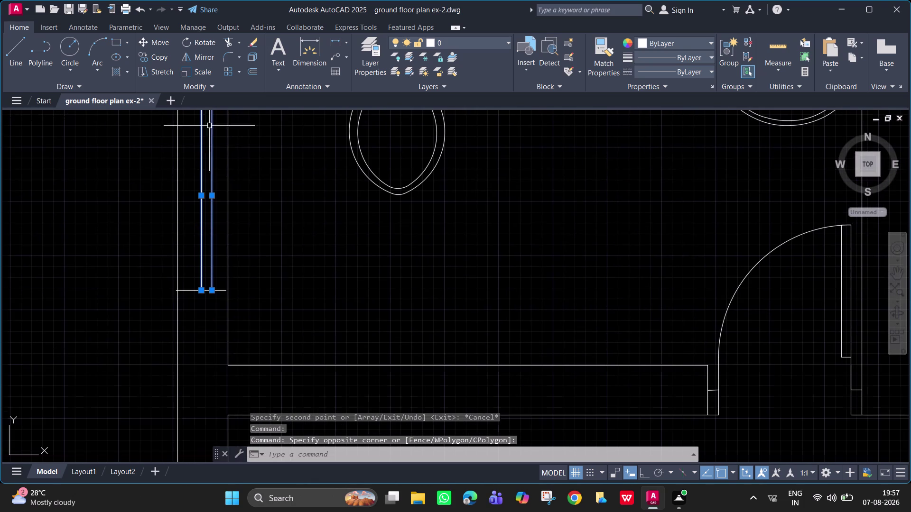
Move the copied window lines from their bottom corner onto the left bathroom's wall corner.
click(186, 290)
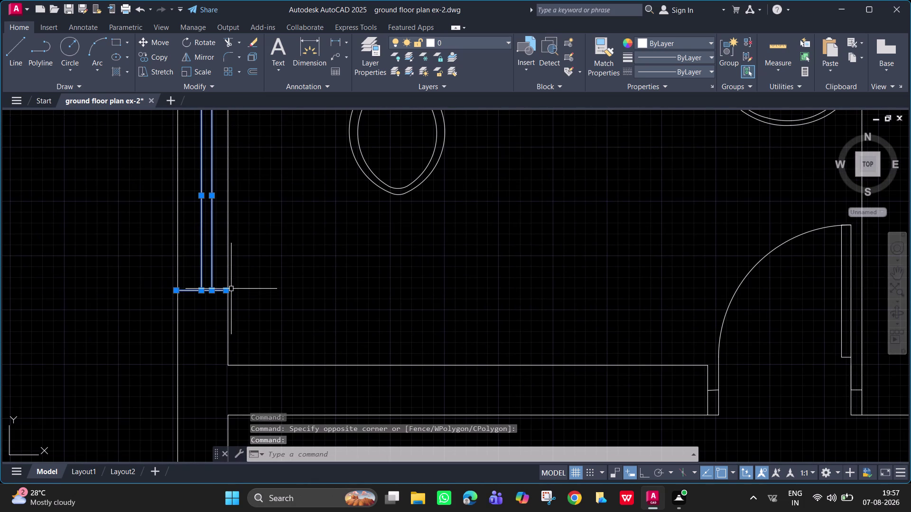
text(m)
key(space)
scroll(up, 3)
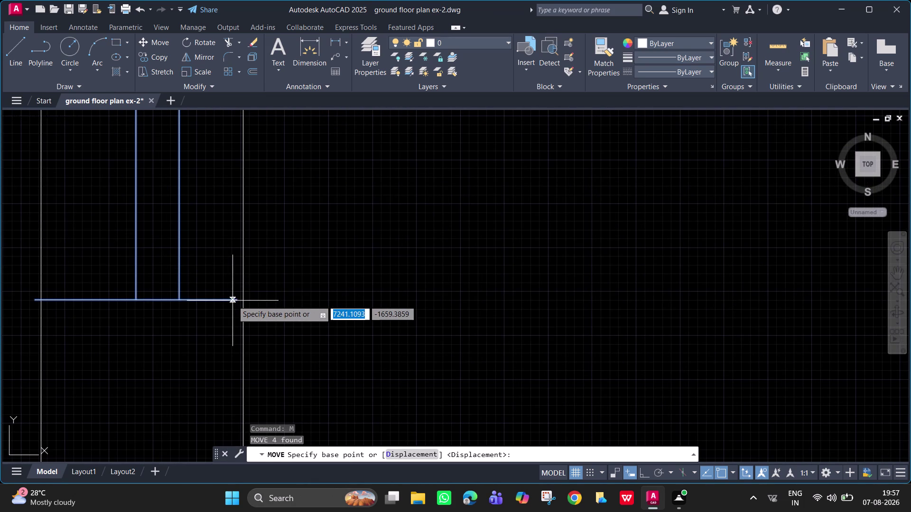
click(237, 302)
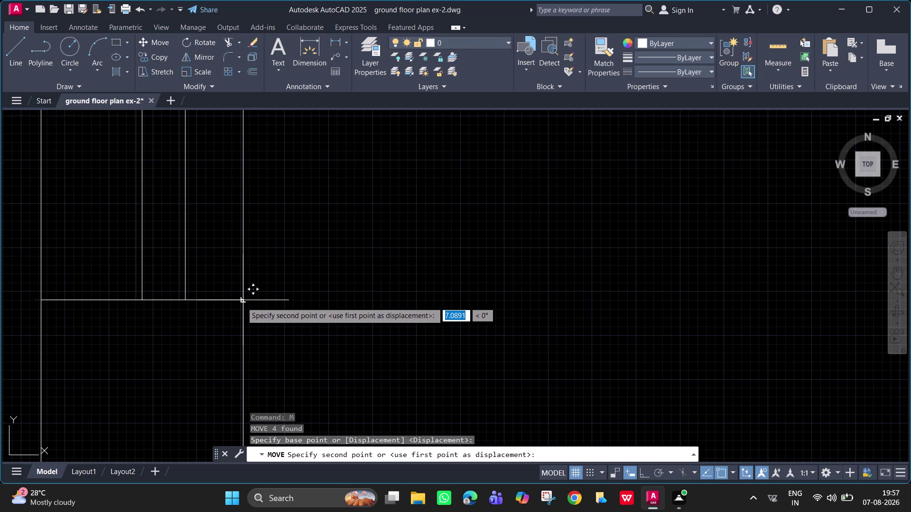
click(242, 302)
scroll(down, 3)
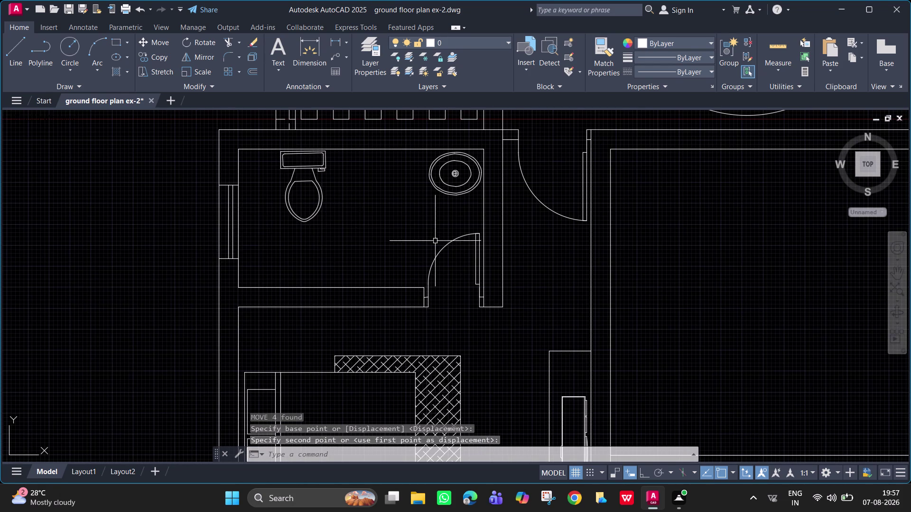
scroll(down, 3)
middle_drag(476, 224, 326, 206)
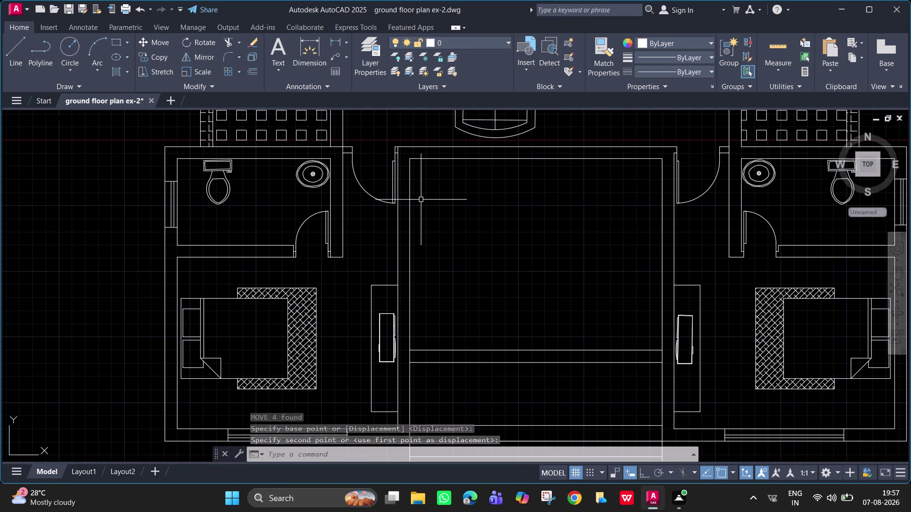
key(Escape)
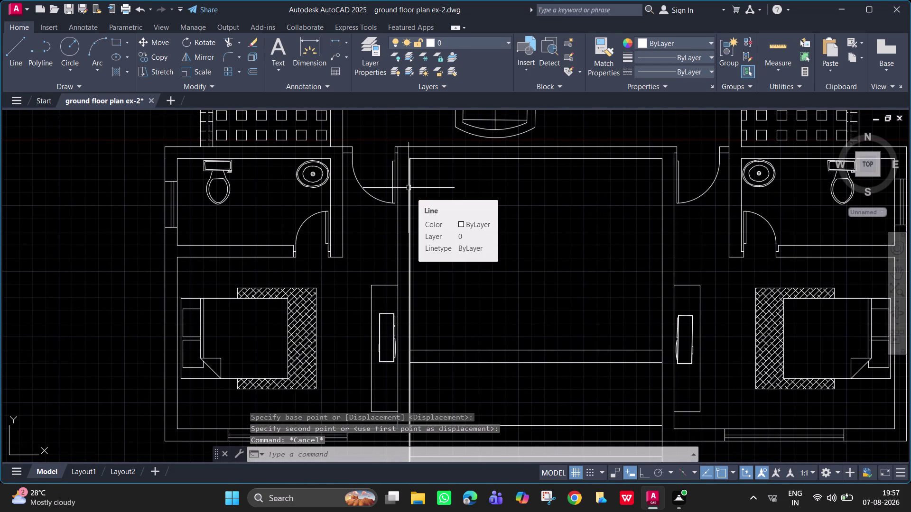
scroll(down, 3)
scroll(down, 3)
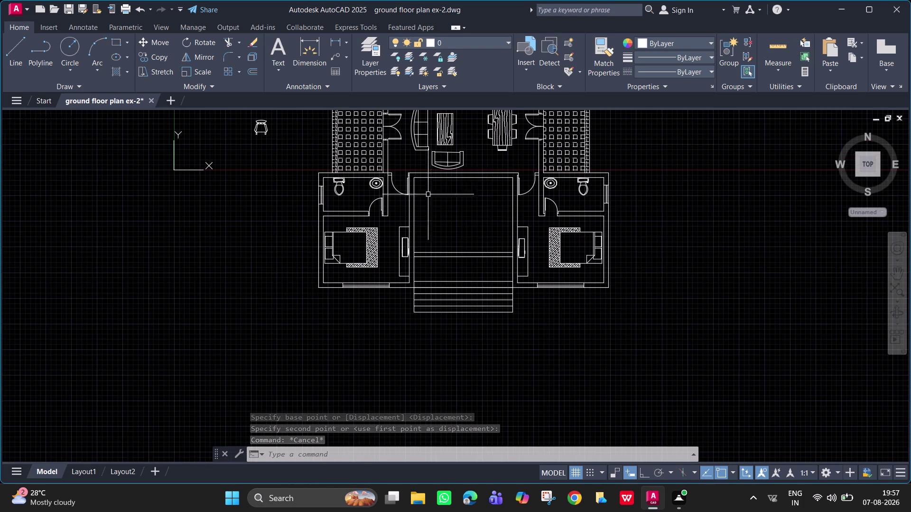
middle_drag(469, 221, 374, 226)
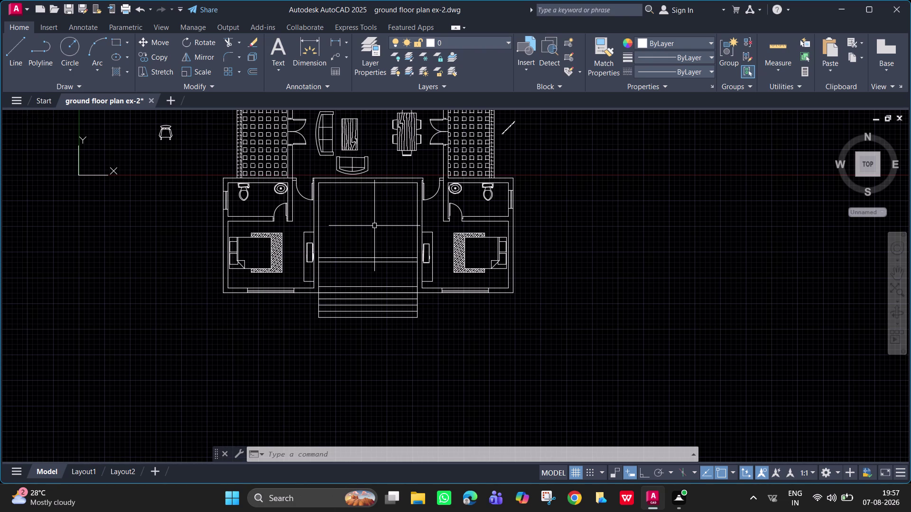
middle_drag(563, 187, 556, 270)
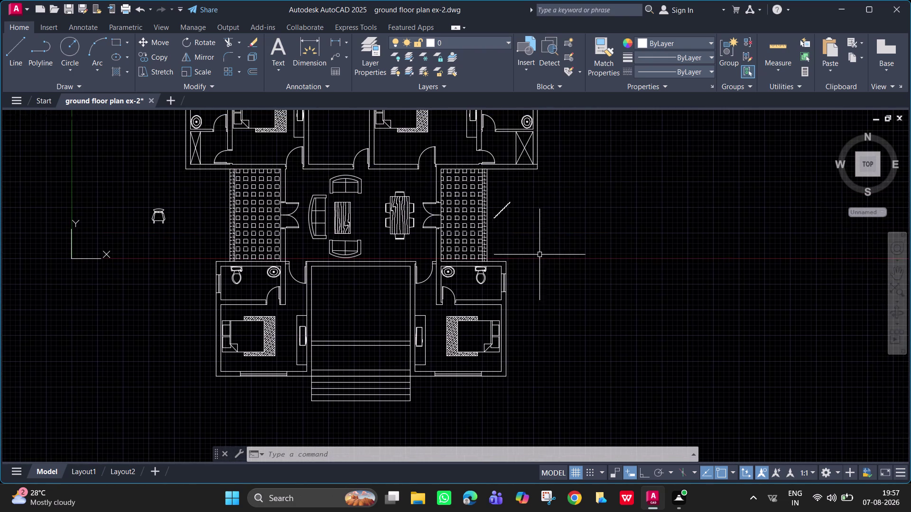
scroll(up, 3)
scroll(down, 3)
key(Escape)
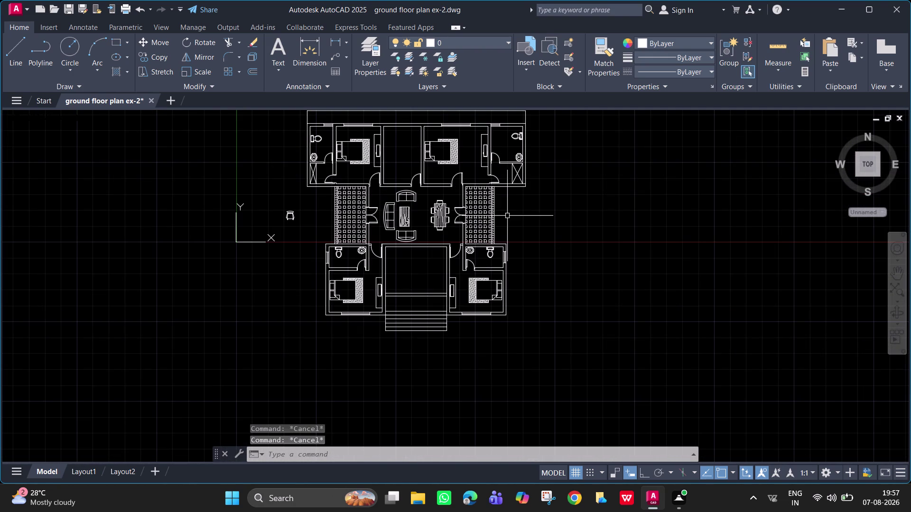
key(Escape)
middle_drag(433, 259, 435, 307)
scroll(up, 3)
middle_drag(426, 290, 440, 423)
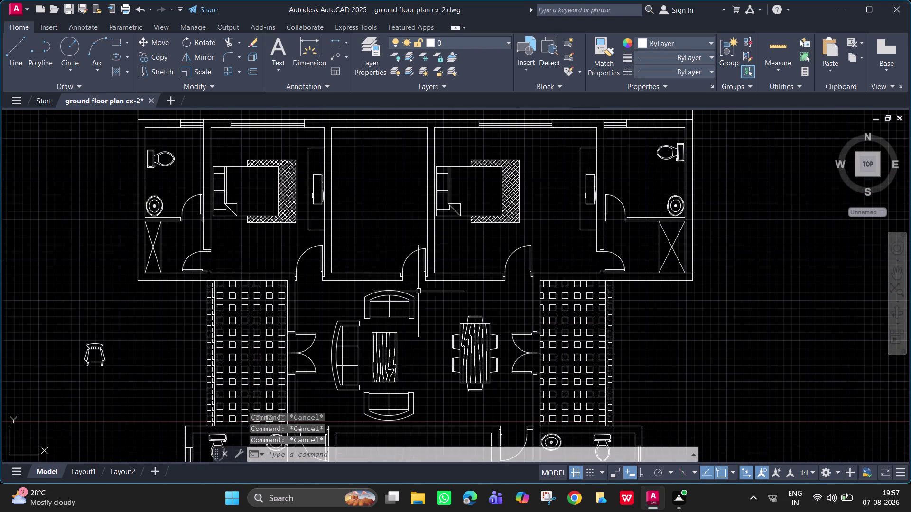
middle_drag(376, 257, 383, 287)
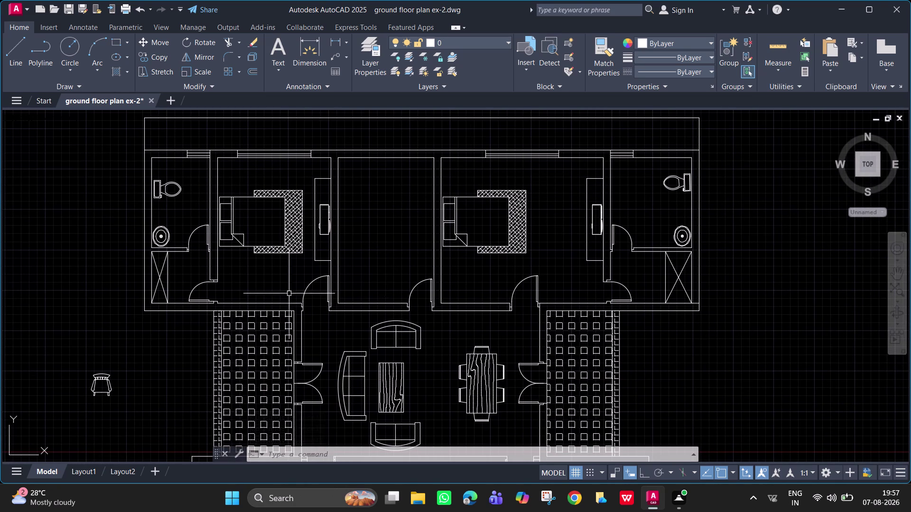
middle_drag(289, 293, 297, 183)
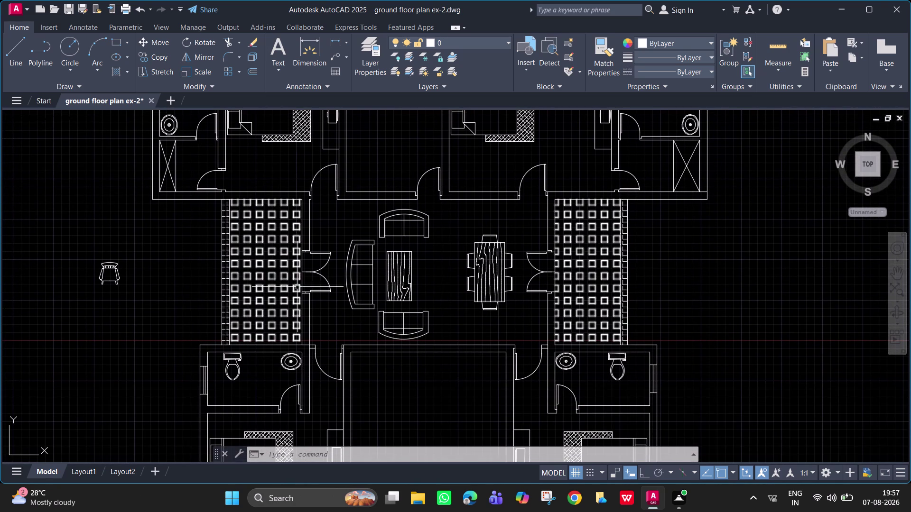
scroll(up, 3)
Start a line tracked 500 units from the door-side wall corner.
middle_drag(298, 235, 296, 253)
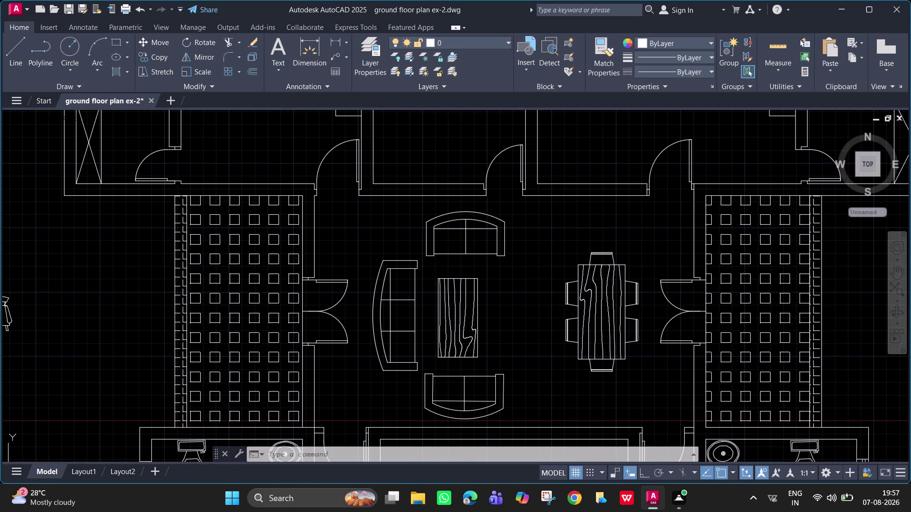
scroll(up, 3)
middle_drag(314, 246, 331, 264)
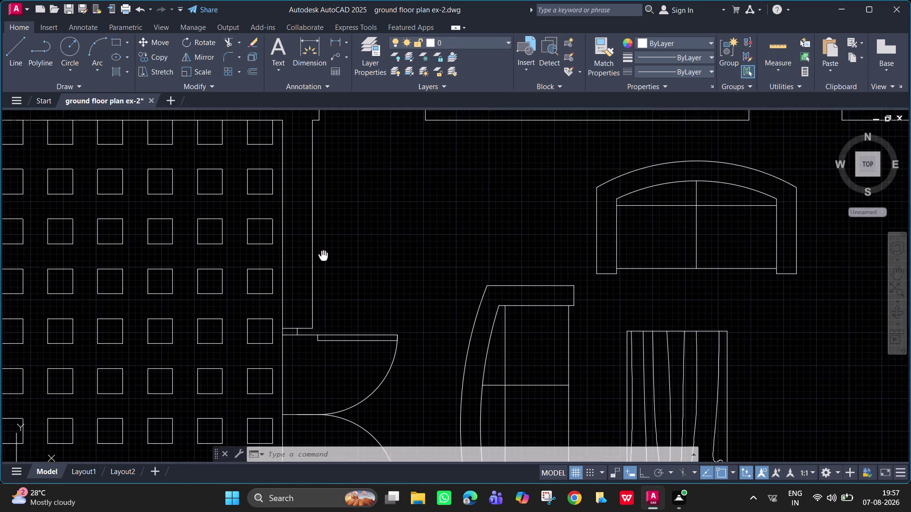
middle_drag(332, 263, 335, 280)
text(l)
key(space)
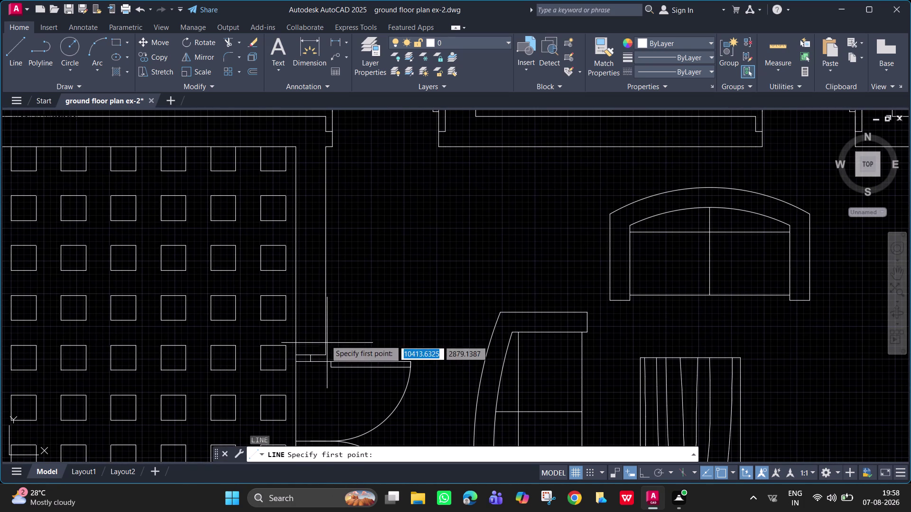
text(tk)
key(space)
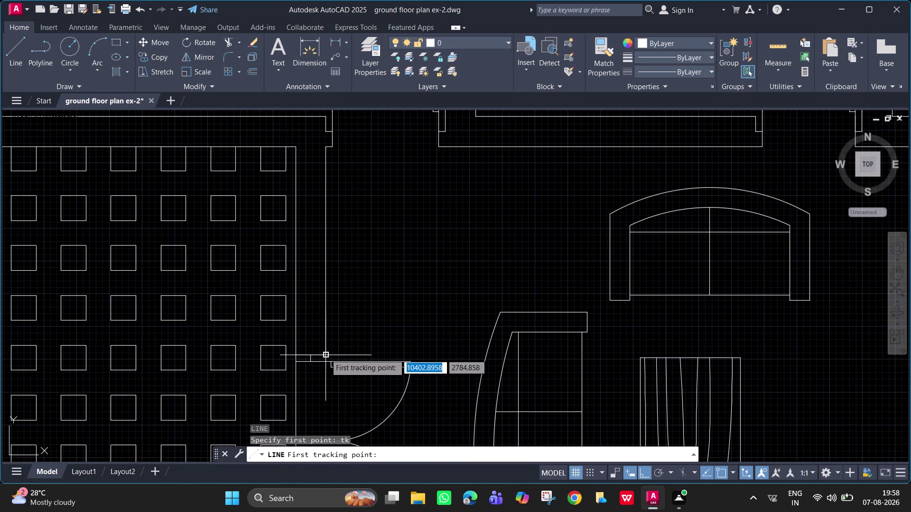
click(326, 354)
text(5)
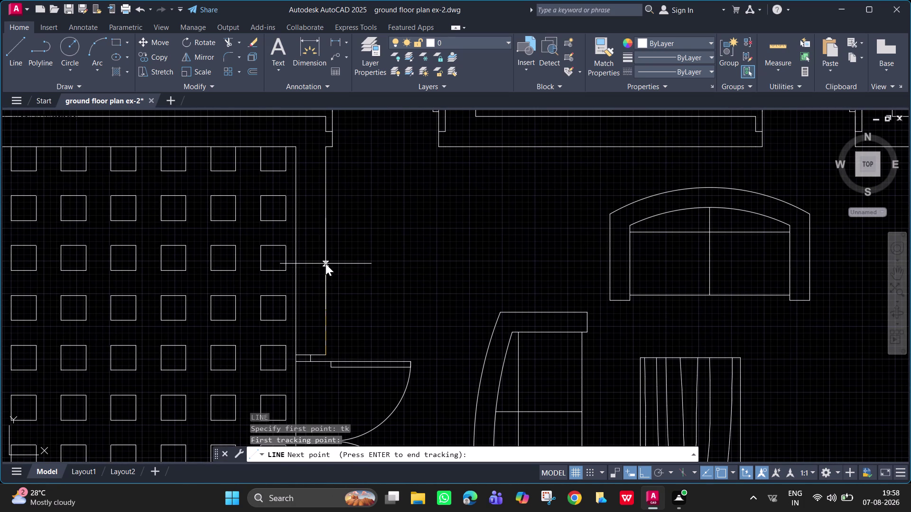
text(00)
key(Return)
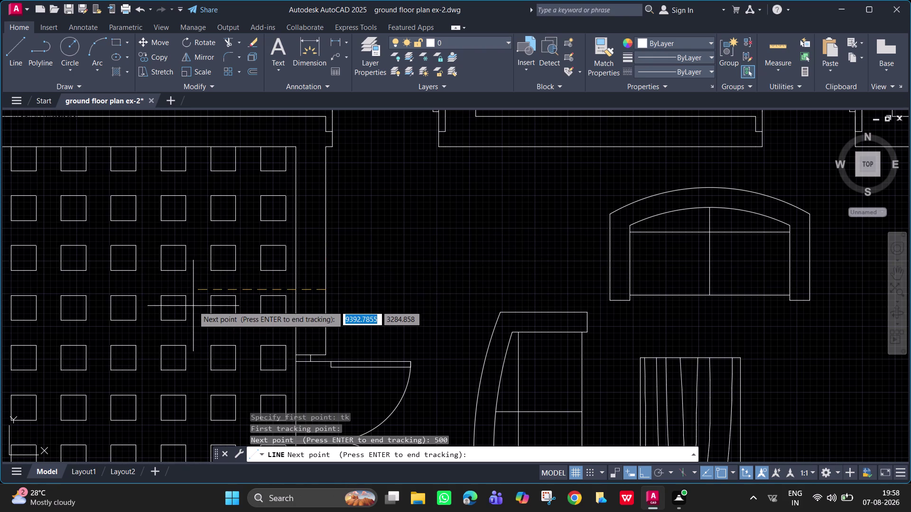
Draw the line from the tracked start point to its end along the wall.
key(Return)
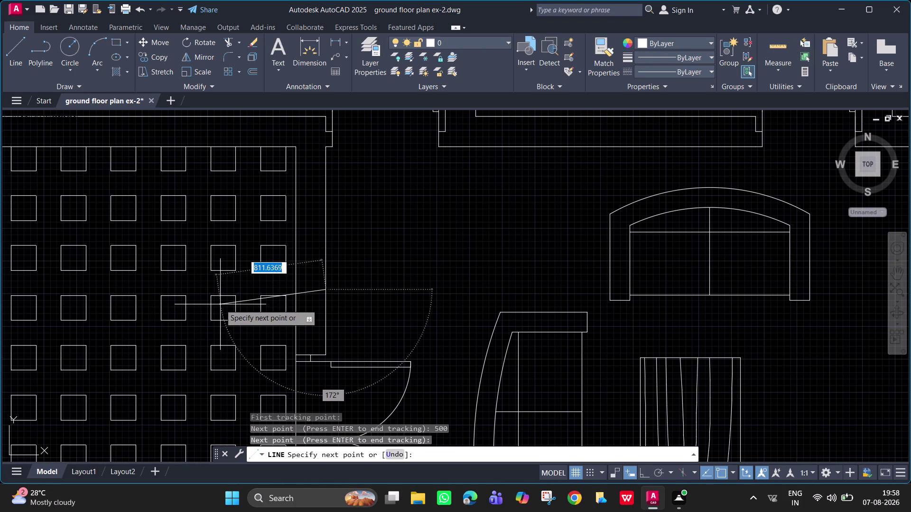
key(F8)
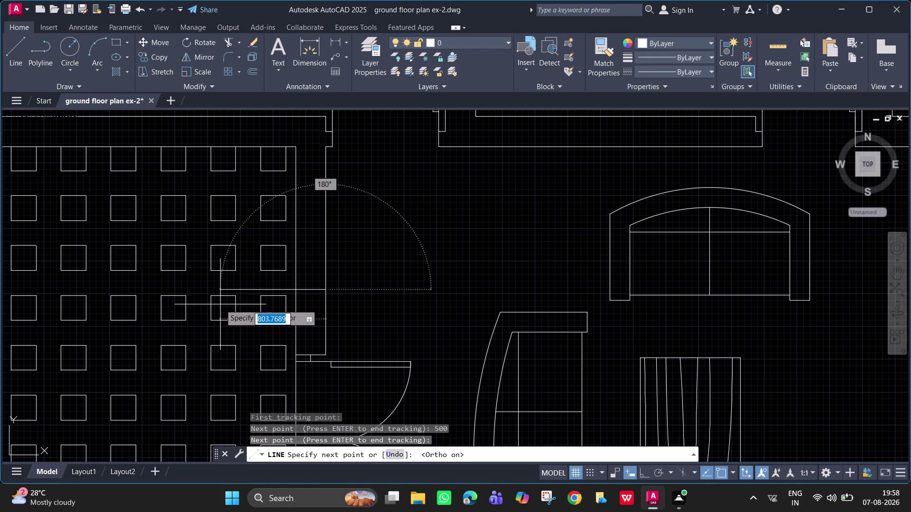
click(296, 289)
key(space)
middle_drag(352, 300, 341, 166)
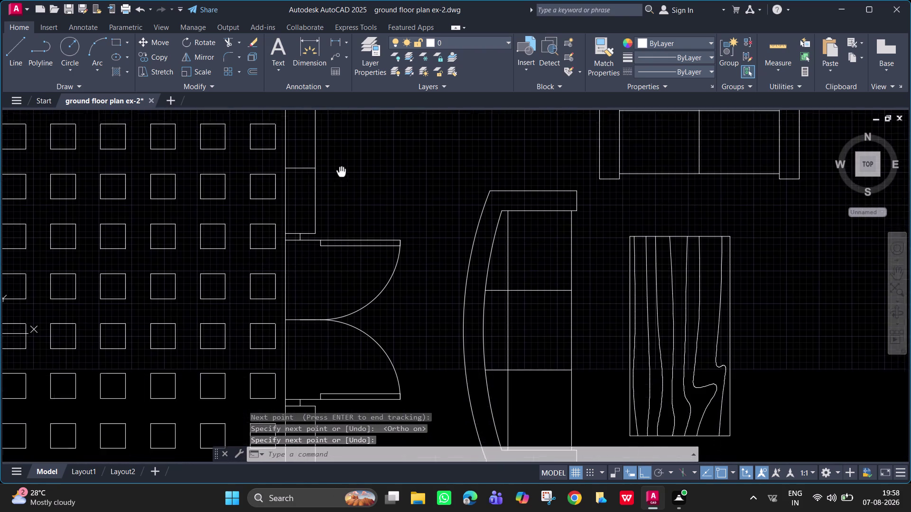
Begin a line at the wall corner above the bathroom, then cancel it.
middle_drag(341, 166, 341, 162)
middle_drag(343, 290, 345, 142)
scroll(down, 3)
middle_drag(330, 296, 327, 249)
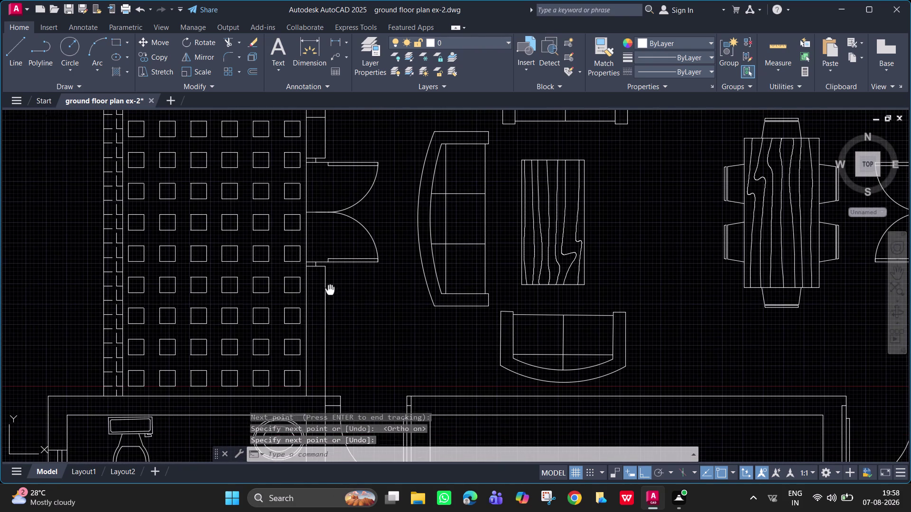
middle_drag(327, 249, 325, 221)
text(l)
key(space)
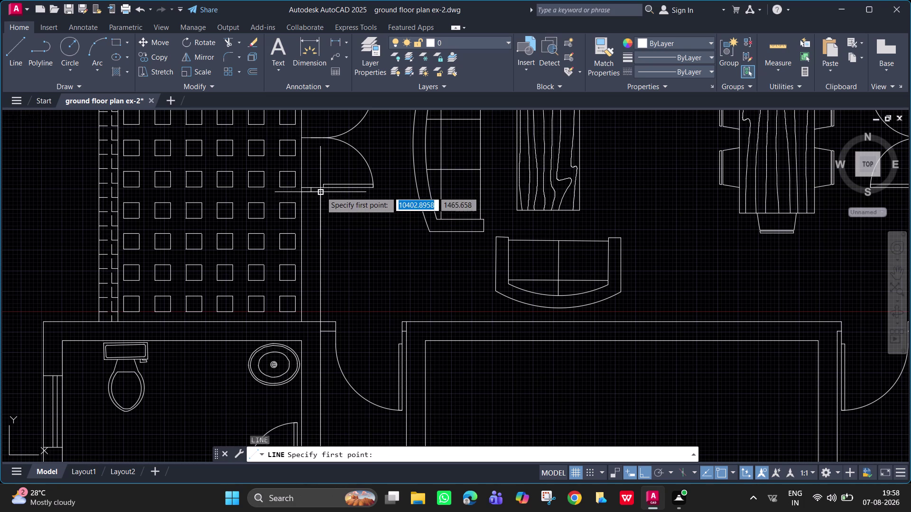
click(321, 191)
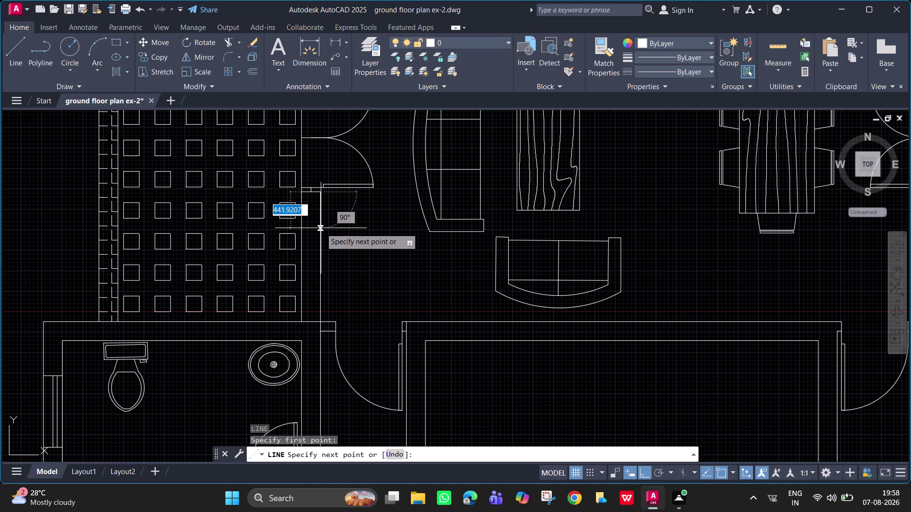
key(Escape)
Retry the line with tracking from the wall corner, then cancel again.
text(l t)
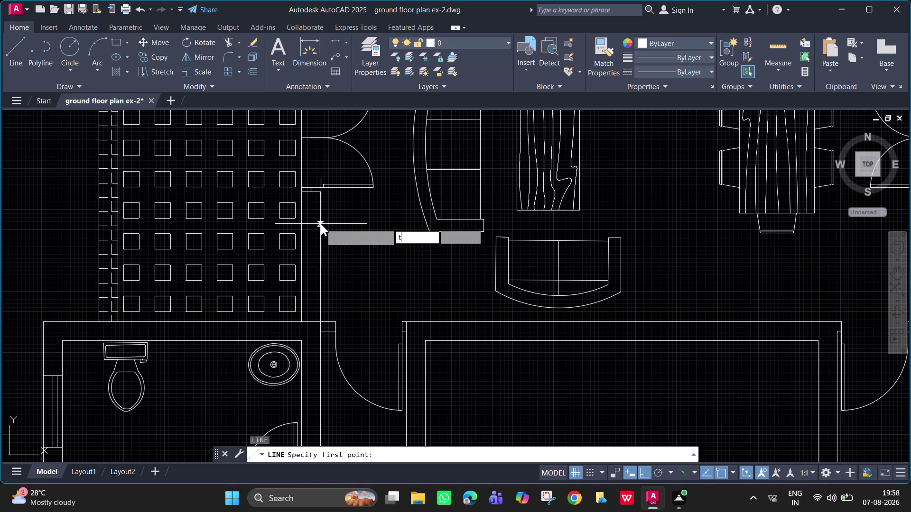
text(k)
key(space)
click(322, 190)
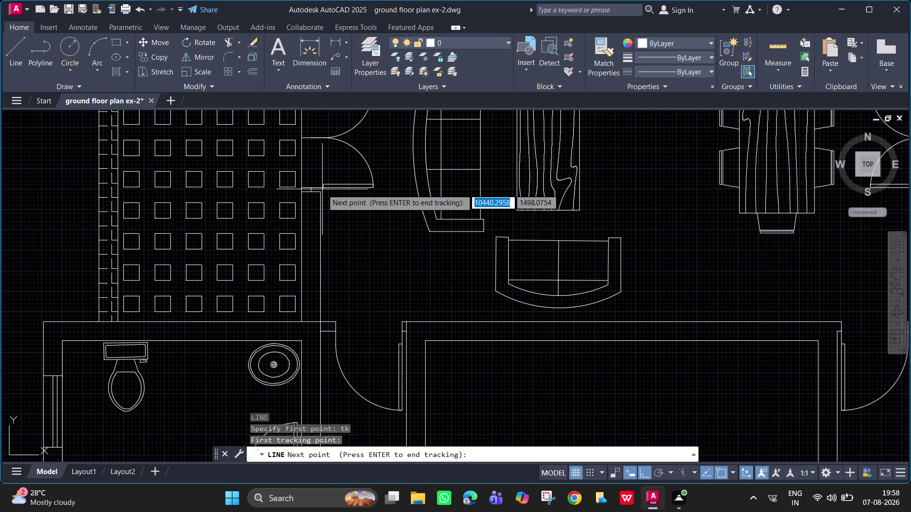
key(Escape)
scroll(up, 3)
Track 500 units from the wall corner, pick the next point, and cancel the line.
text(l)
key(space)
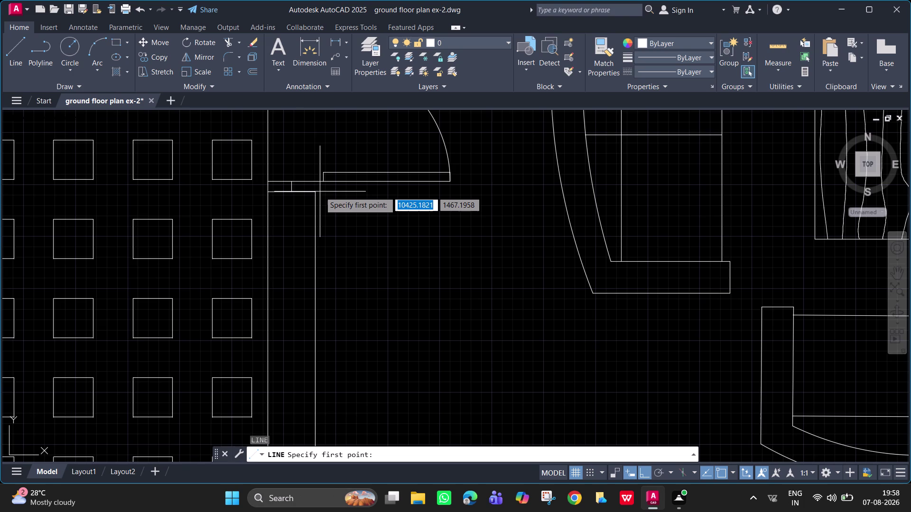
text(tk)
key(space)
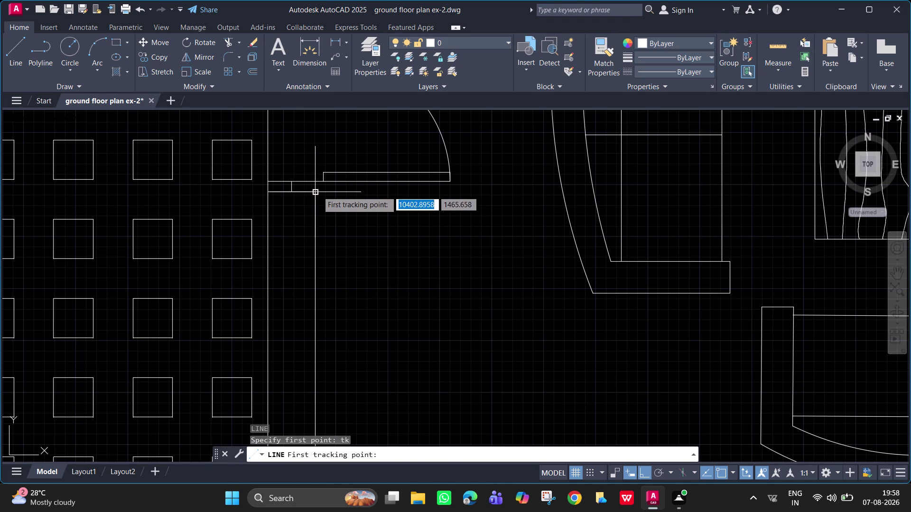
click(317, 192)
text(50)
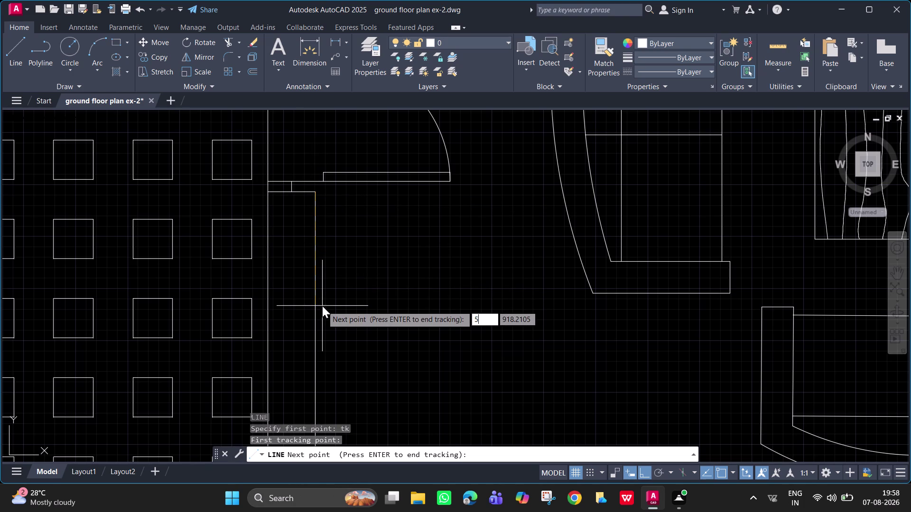
text(0)
key(Return)
key(Return)
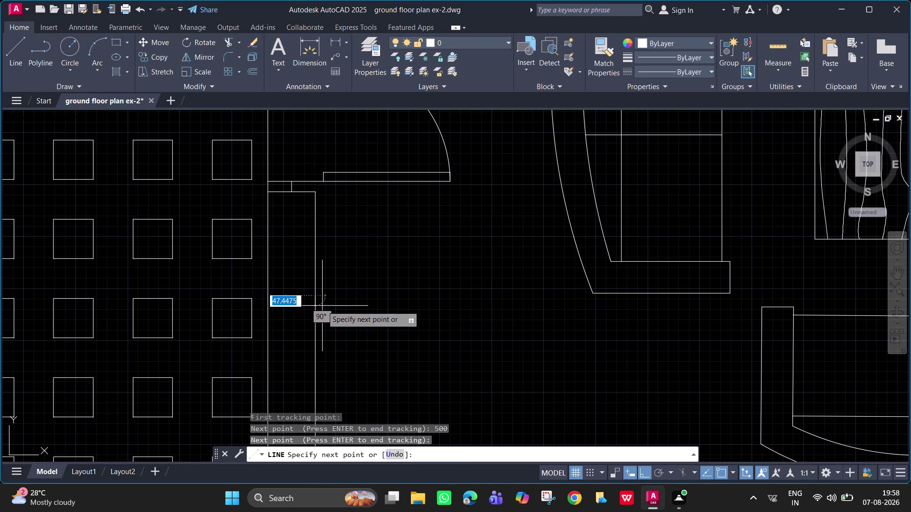
click(266, 294)
key(Escape)
scroll(down, 3)
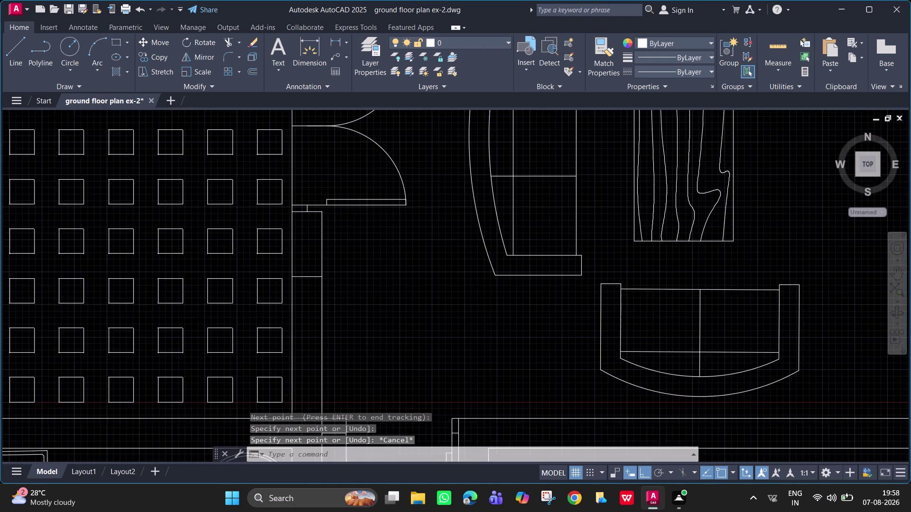
middle_drag(333, 246, 340, 333)
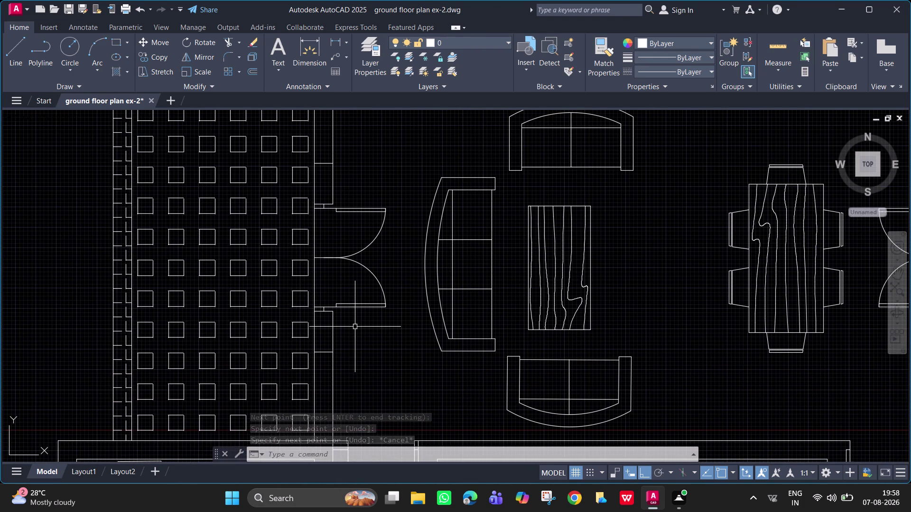
Draw two parallel vertical window lines from the wall corner down to the bathroom wall.
middle_drag(355, 327, 330, 192)
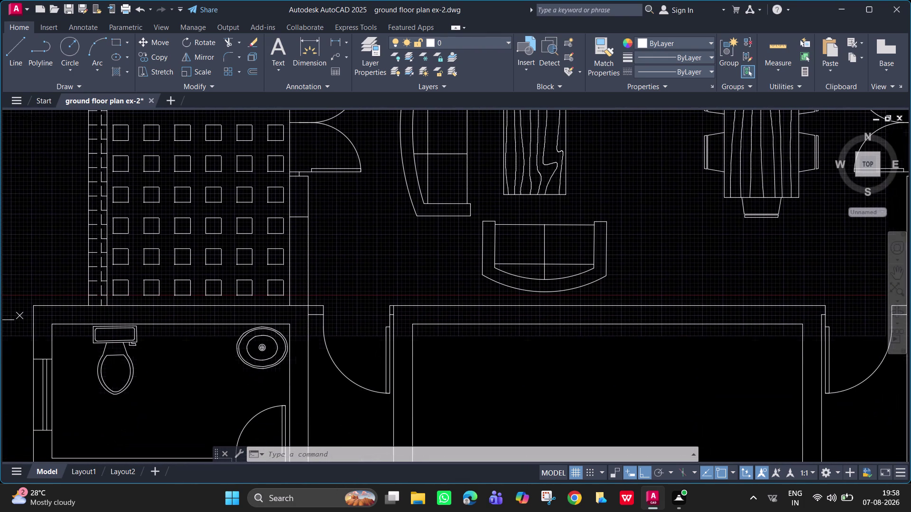
text(l)
key(space)
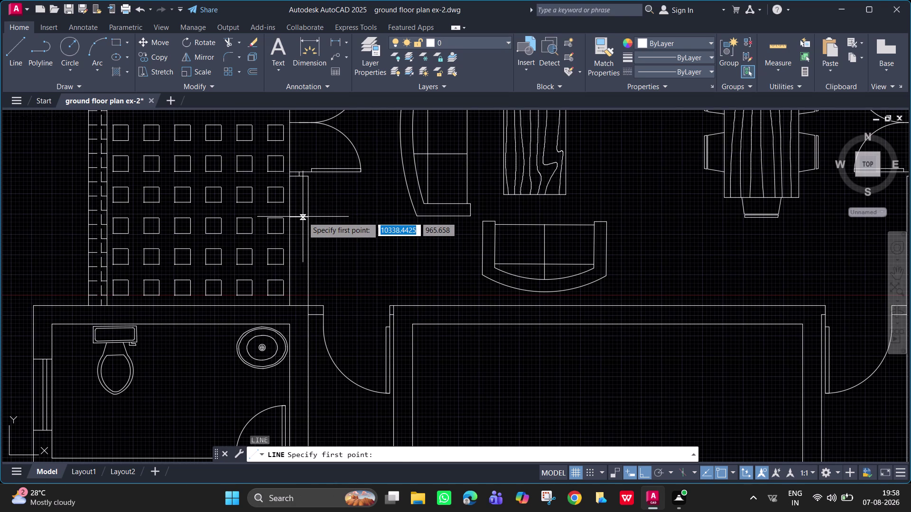
click(303, 217)
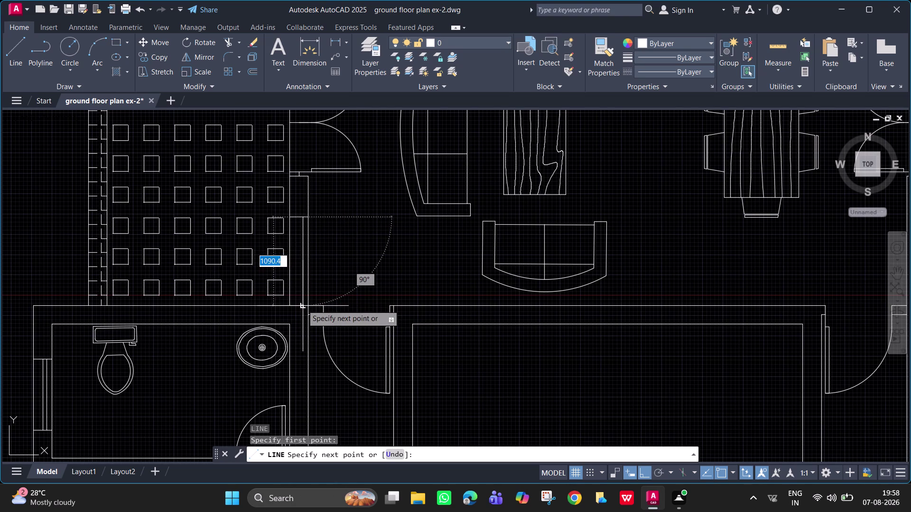
click(302, 305)
key(space)
key(space)
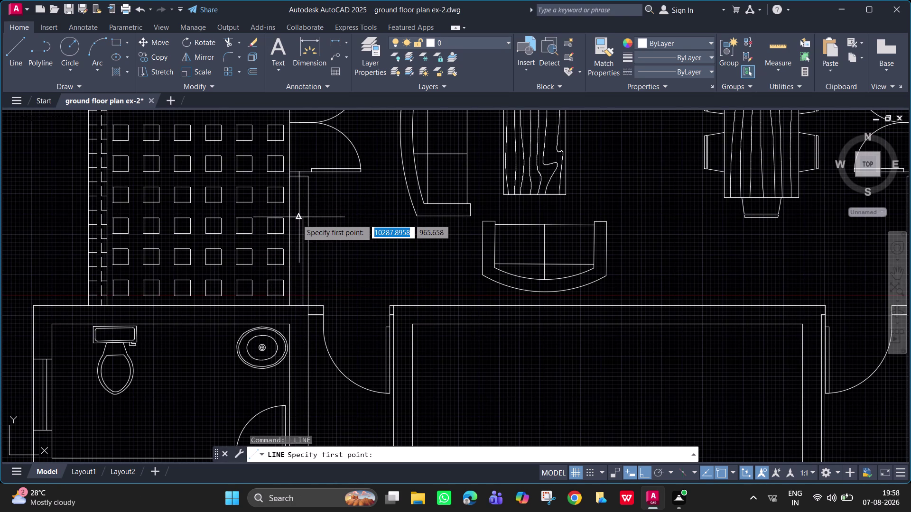
click(297, 219)
click(299, 305)
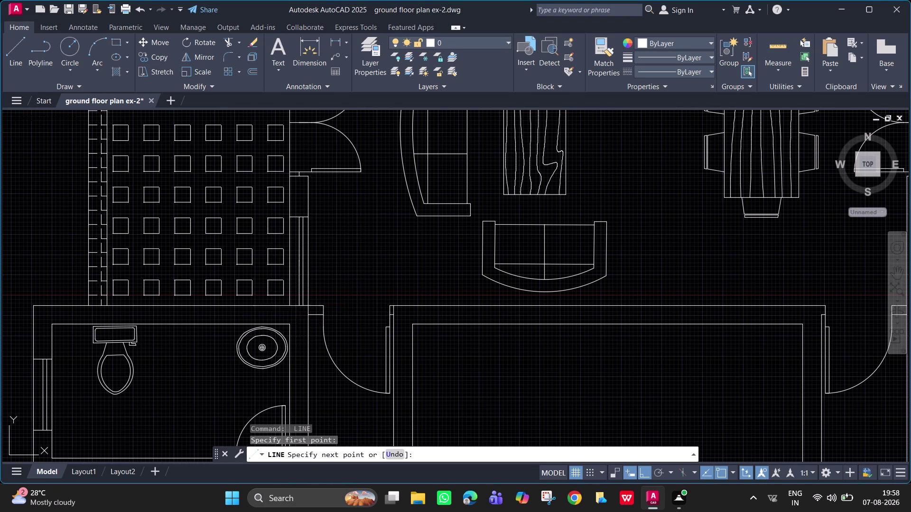
key(space)
middle_drag(318, 178, 321, 328)
key(space)
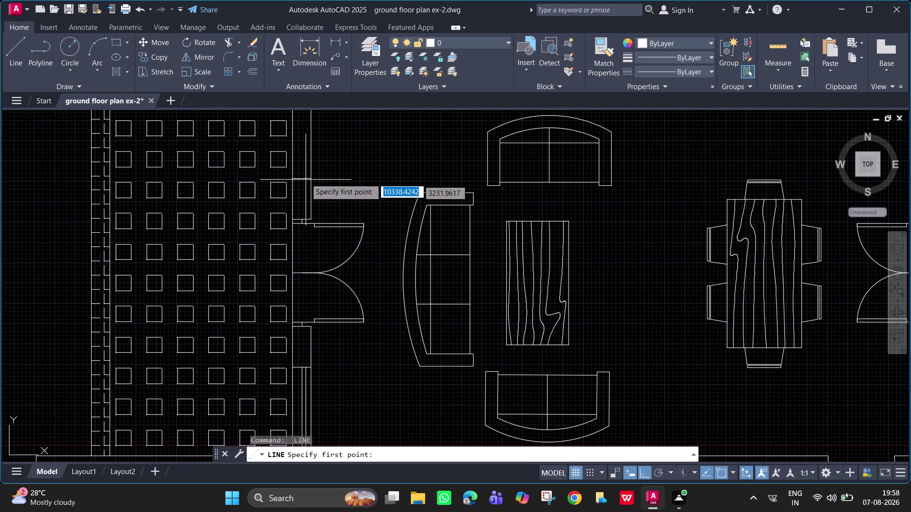
Draw a short horizontal line from the wall corner along the wall.
middle_drag(308, 193, 313, 303)
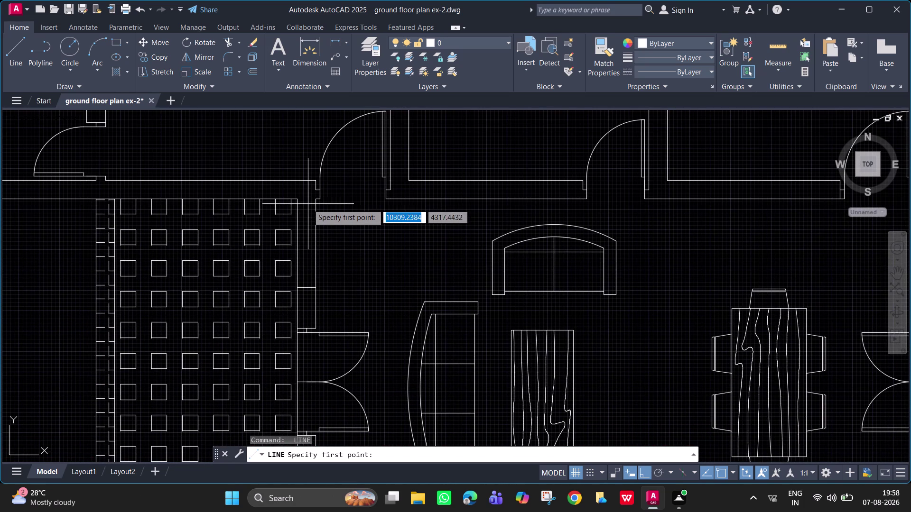
scroll(up, 3)
key(Escape)
text(l)
key(space)
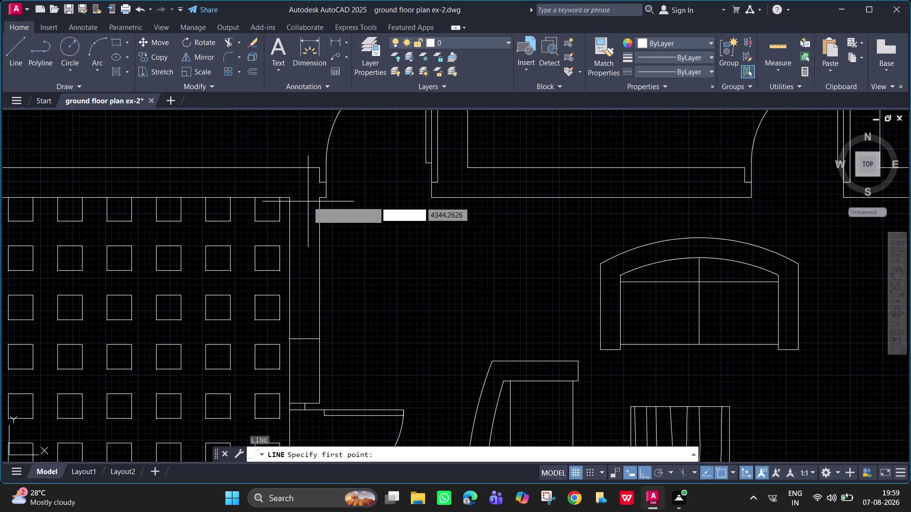
click(288, 197)
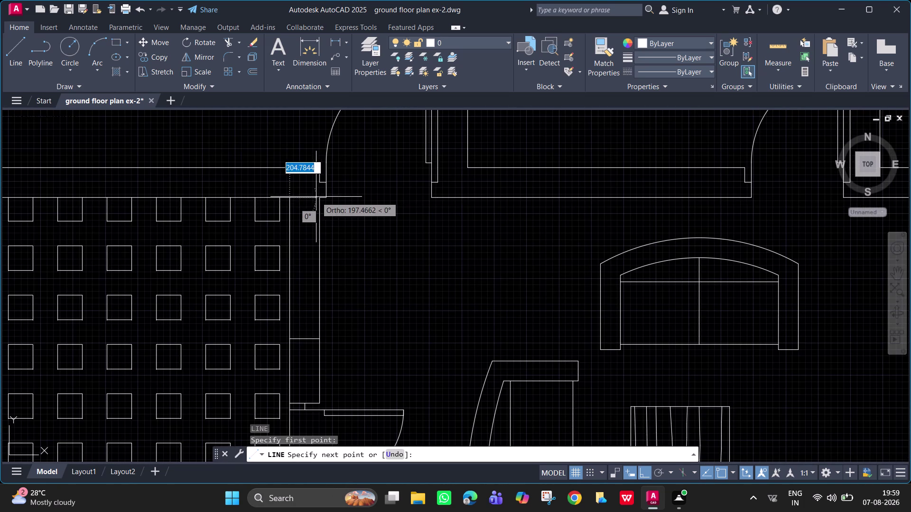
click(321, 197)
key(Escape)
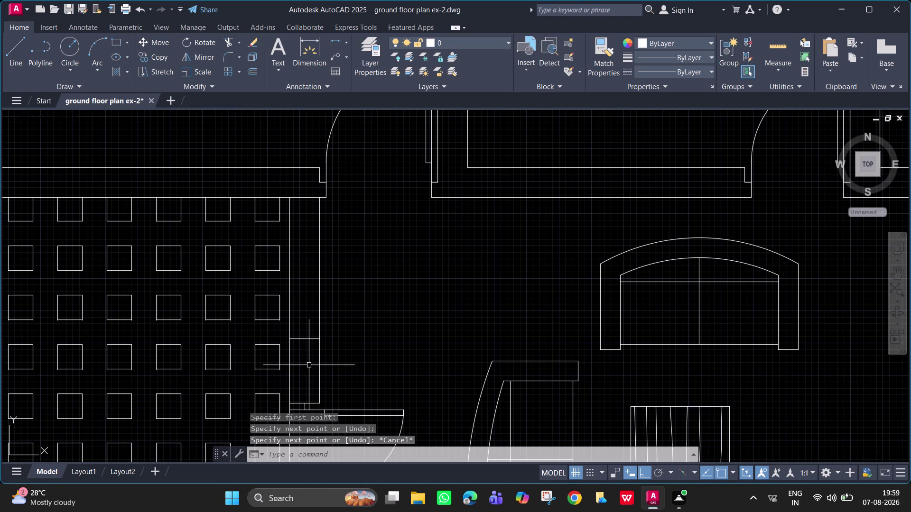
Draw two more vertical window lines up inside the wall to the corner.
key(space)
click(312, 339)
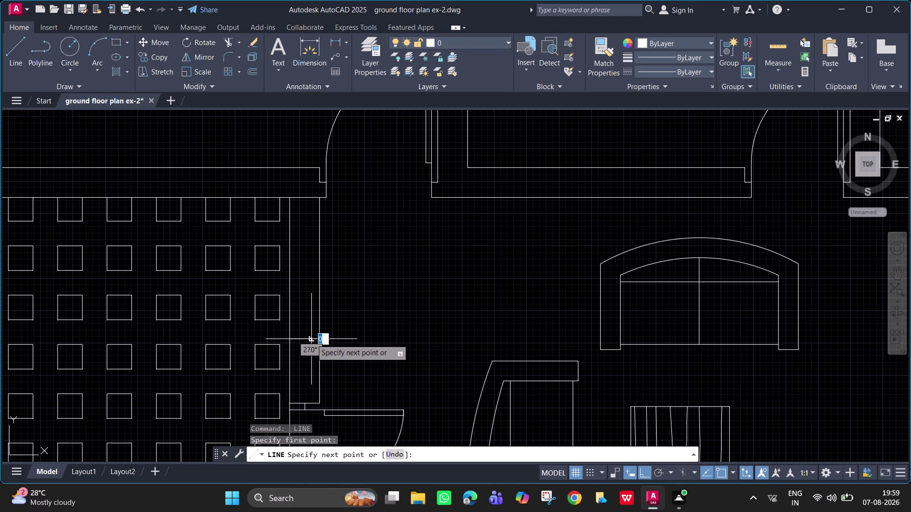
click(310, 200)
key(space)
key(space)
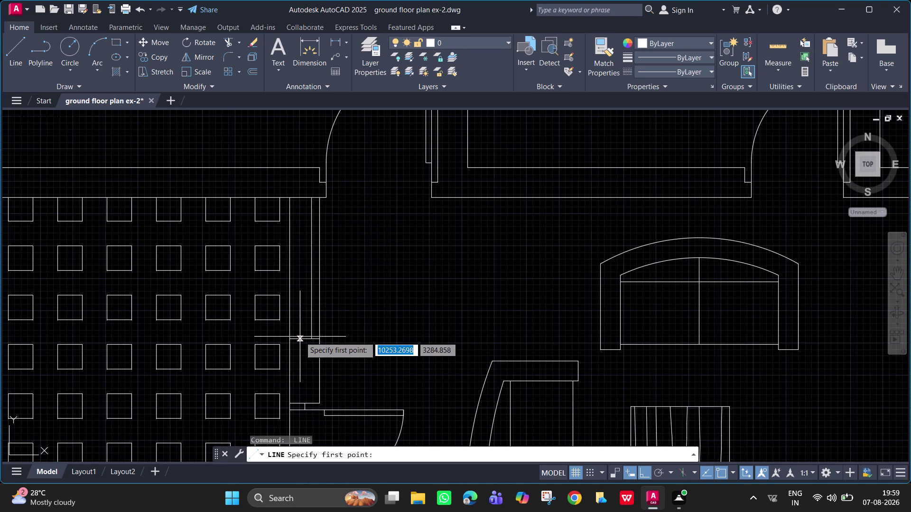
click(300, 337)
click(298, 198)
key(space)
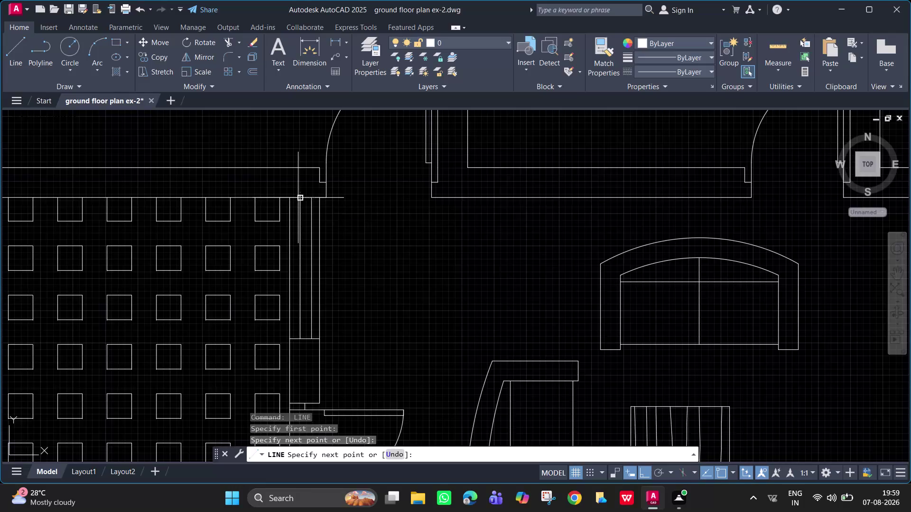
Select one of the newly drawn wall lines and delete it.
scroll(down, 3)
middle_drag(311, 273, 307, 183)
middle_drag(319, 351, 319, 263)
scroll(up, 3)
click(285, 259)
key(BackSpace)
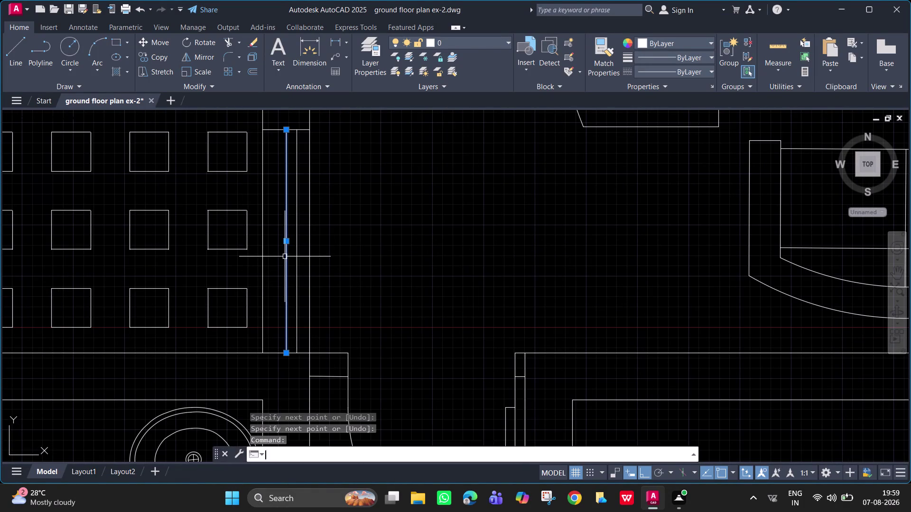
key(Delete)
Draw a long vertical line from the wall corner up to the top of the wall.
text(l)
key(space)
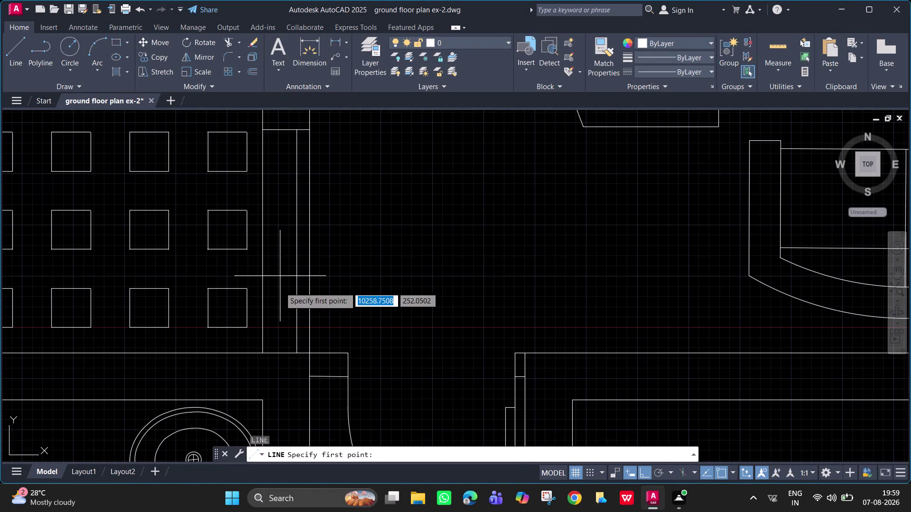
click(280, 354)
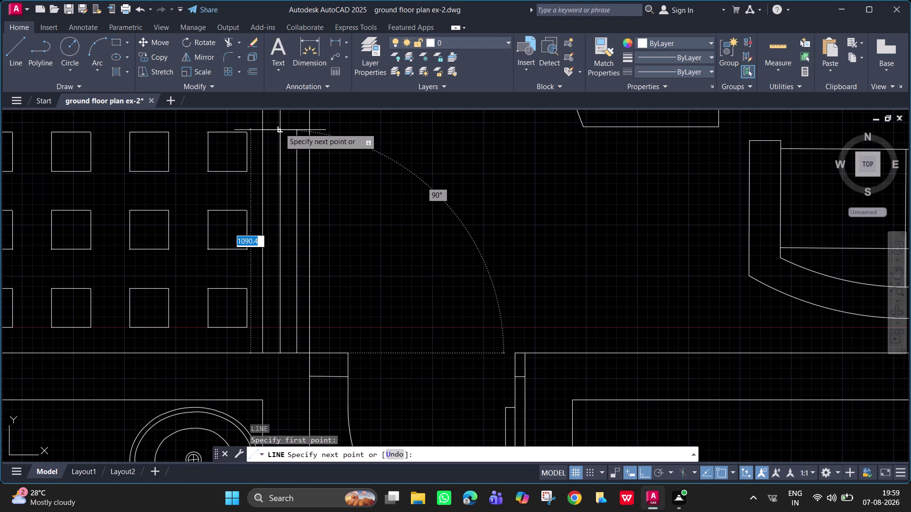
click(280, 128)
key(Escape)
scroll(down, 3)
middle_drag(542, 241, 514, 293)
scroll(down, 3)
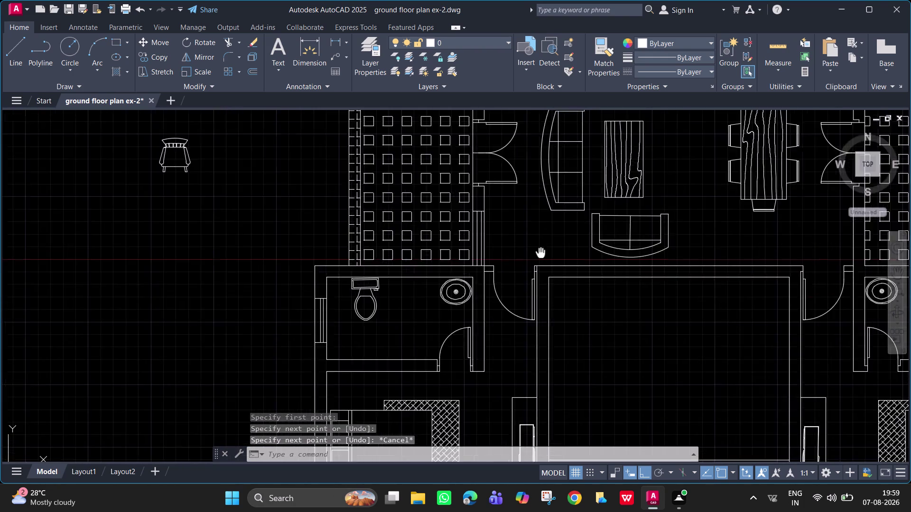
Extend the tiled wall's top line and the bathroom's top wall line with EXTEND.
middle_drag(514, 292, 400, 328)
middle_drag(777, 244, 623, 302)
scroll(up, 3)
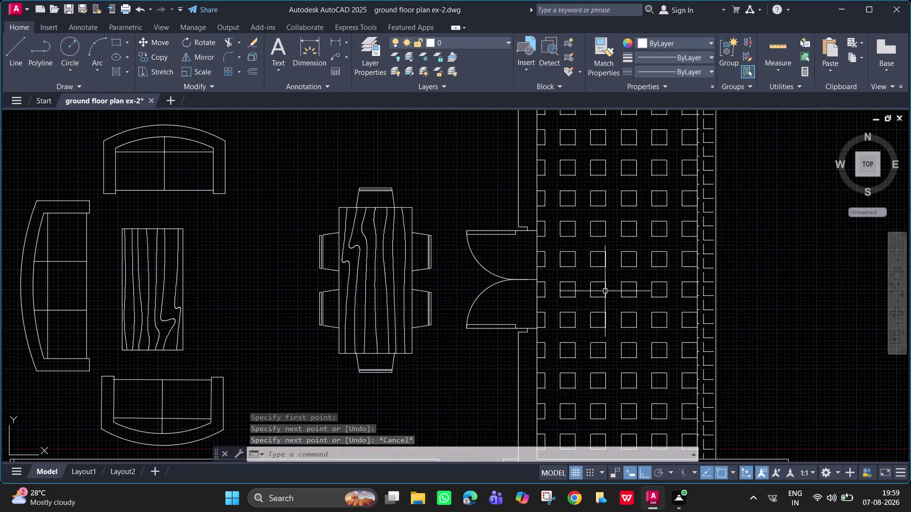
middle_drag(581, 275, 553, 311)
scroll(up, 3)
middle_drag(503, 232, 489, 317)
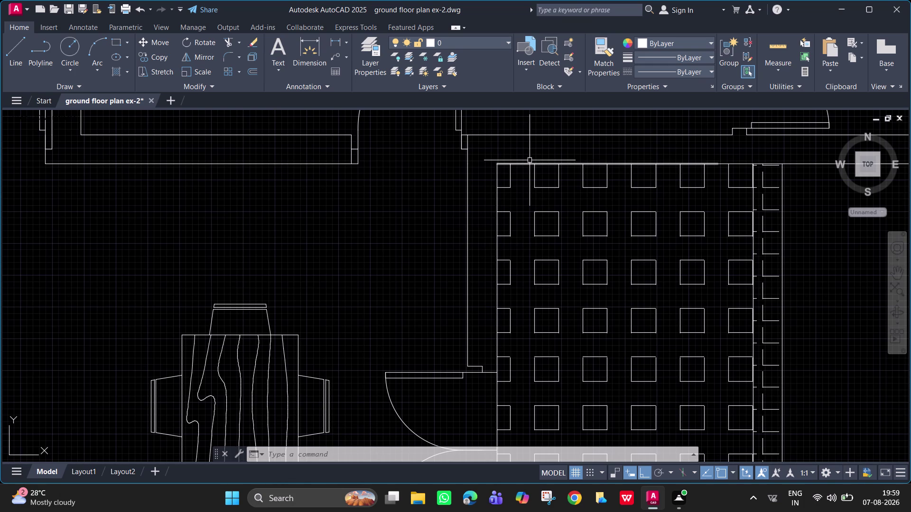
text(ex)
key(space)
click(519, 166)
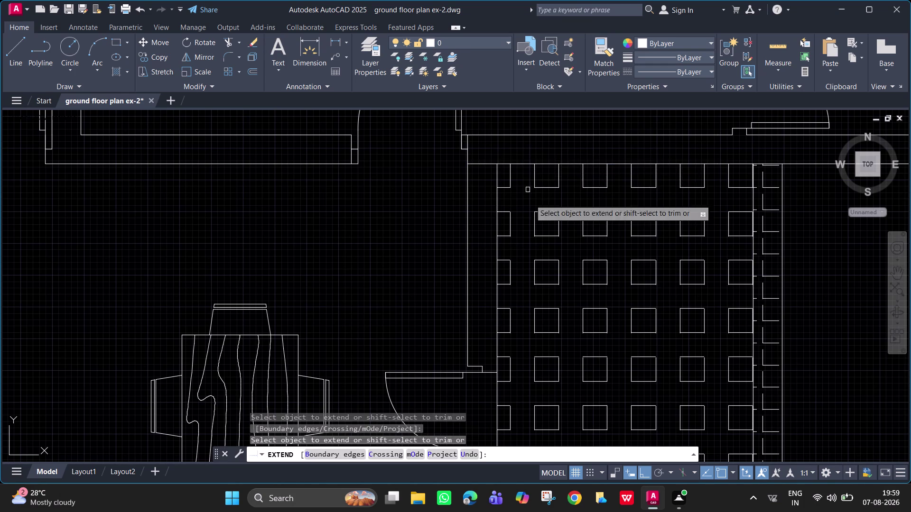
scroll(down, 3)
middle_drag(518, 288, 520, 165)
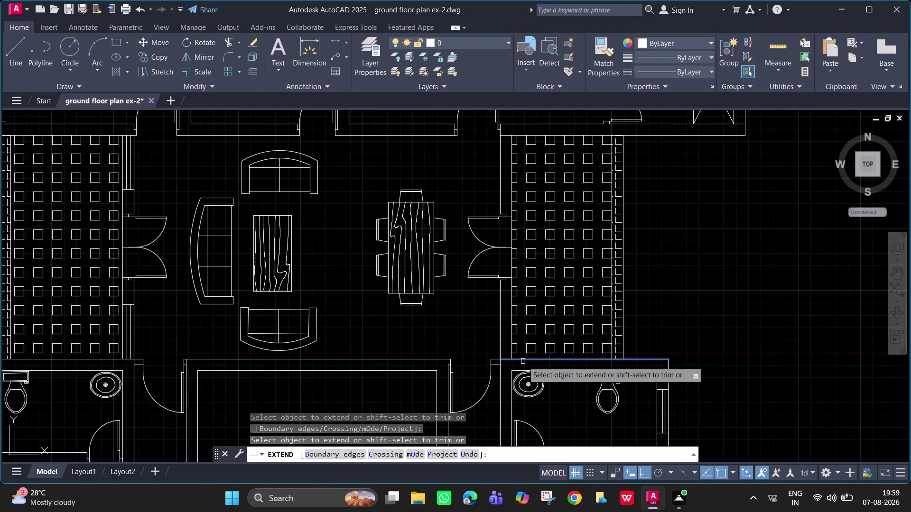
click(523, 362)
key(Escape)
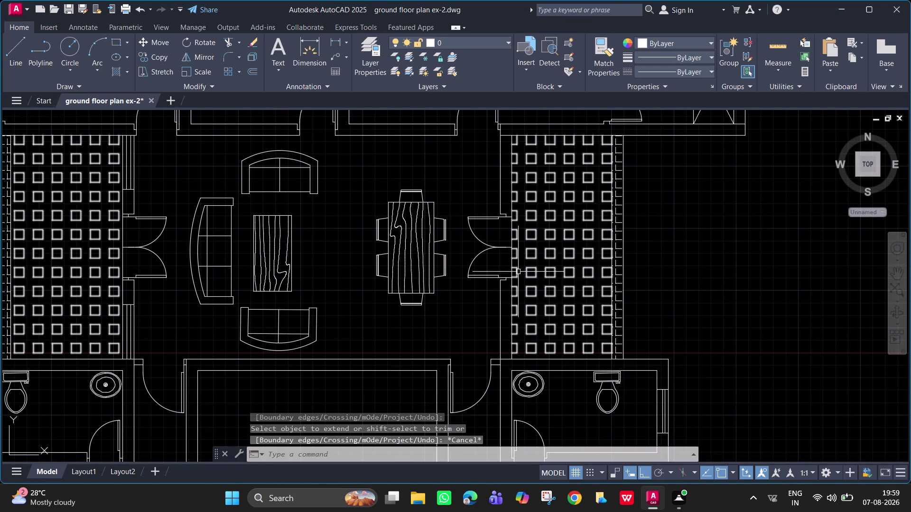
Track a line start 500 units from the dining doorway's wall corner.
scroll(up, 3)
middle_drag(518, 271, 512, 276)
middle_drag(494, 246, 496, 313)
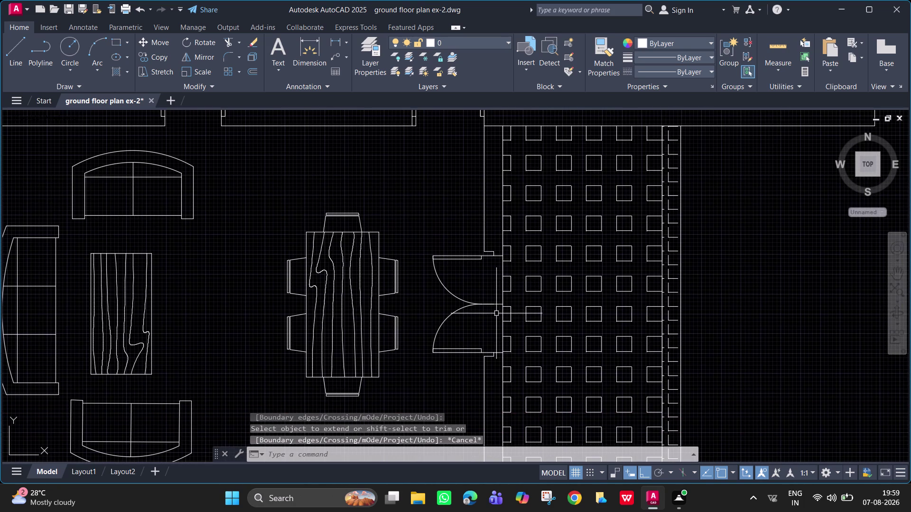
text(l)
key(space)
text(tk)
key(space)
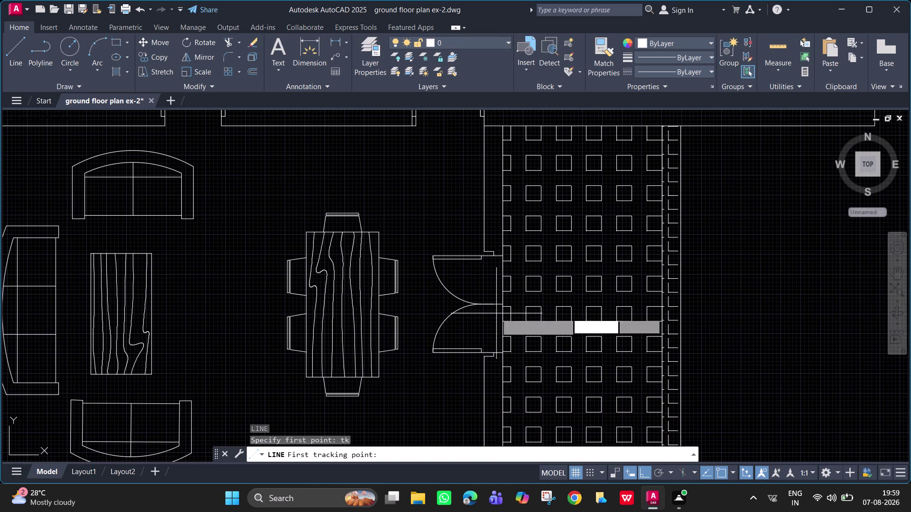
click(485, 250)
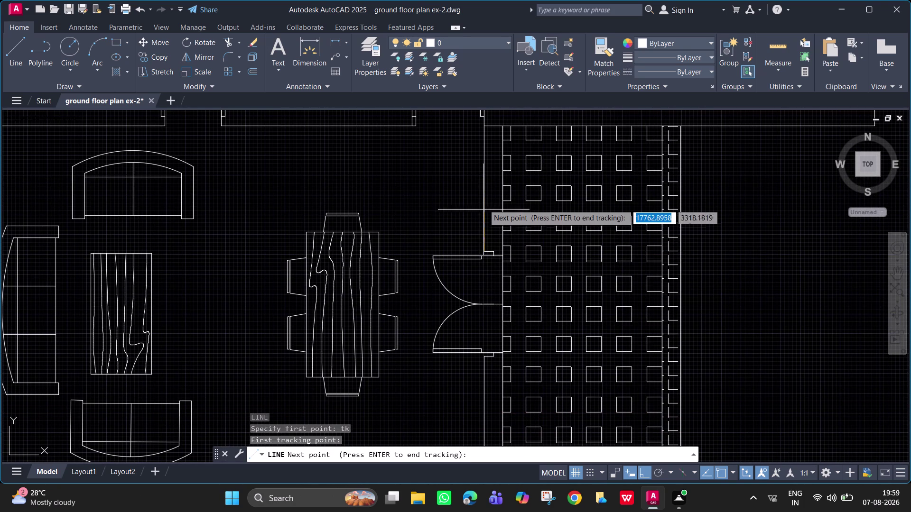
text(500)
key(Return)
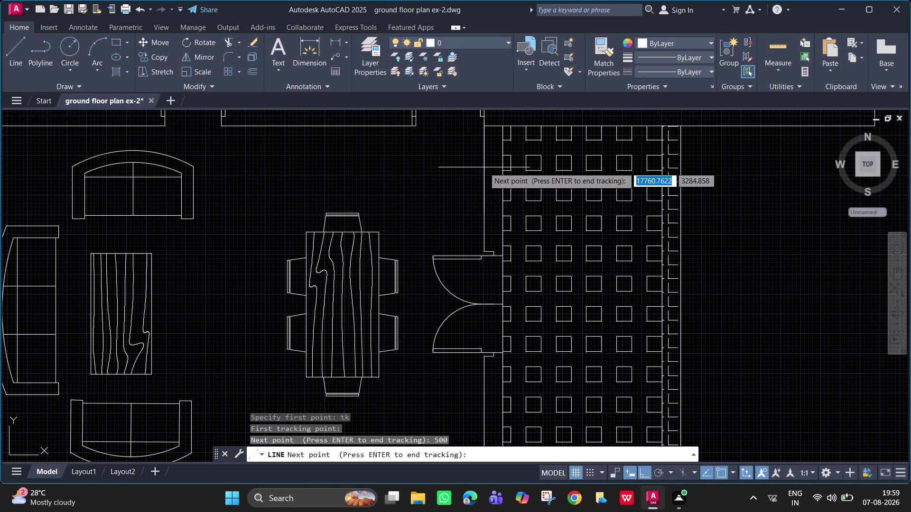
key(Return)
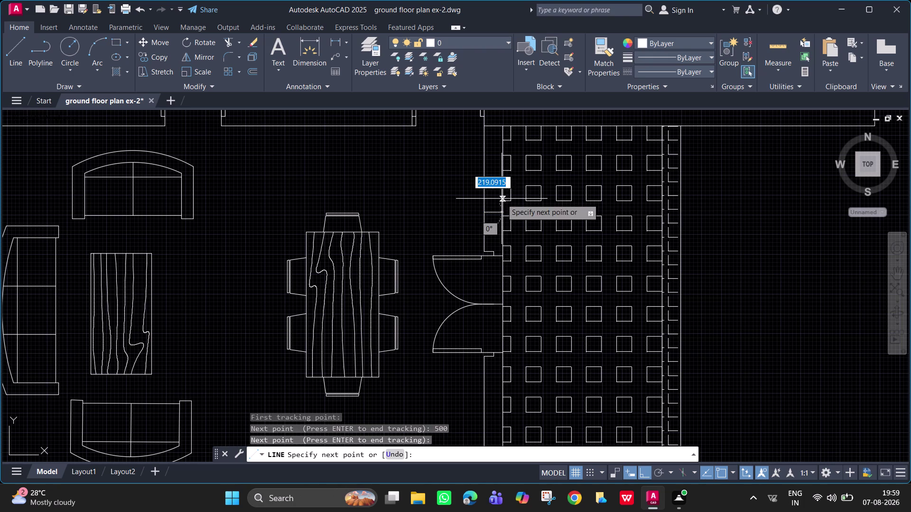
Pick a further point near the doorway, then cancel the tracked line.
scroll(up, 3)
click(507, 220)
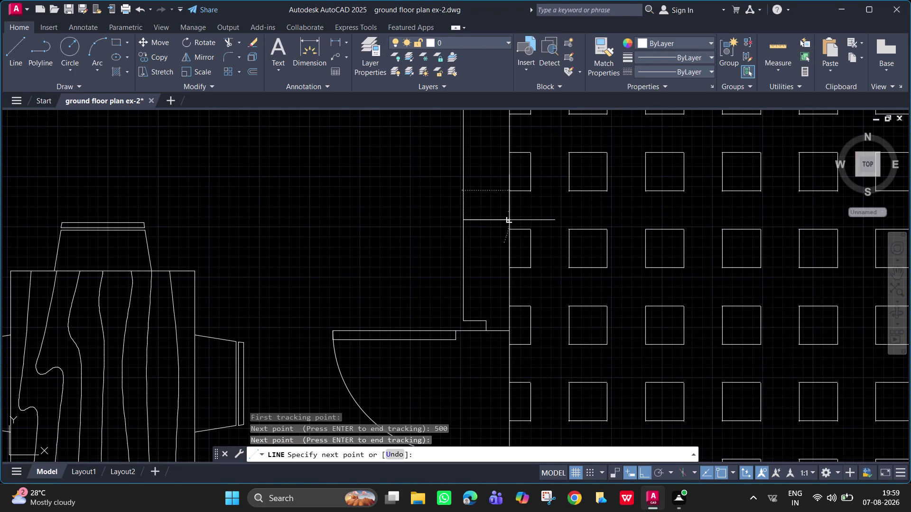
scroll(down, 3)
middle_drag(491, 264, 484, 126)
key(Escape)
middle_drag(488, 333, 481, 88)
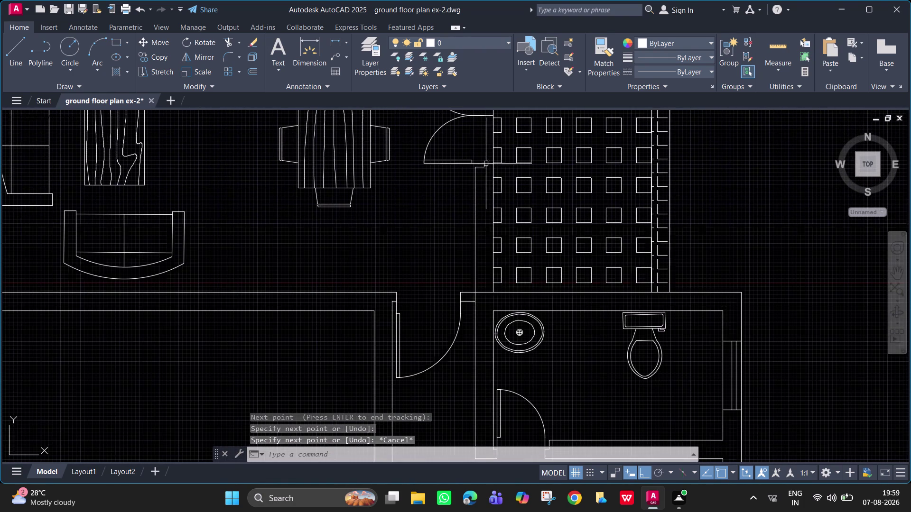
Draw a line starting 500 units from the door frame corner, ending at the wall face.
scroll(up, 3)
middle_drag(486, 188, 475, 201)
text(l)
key(space)
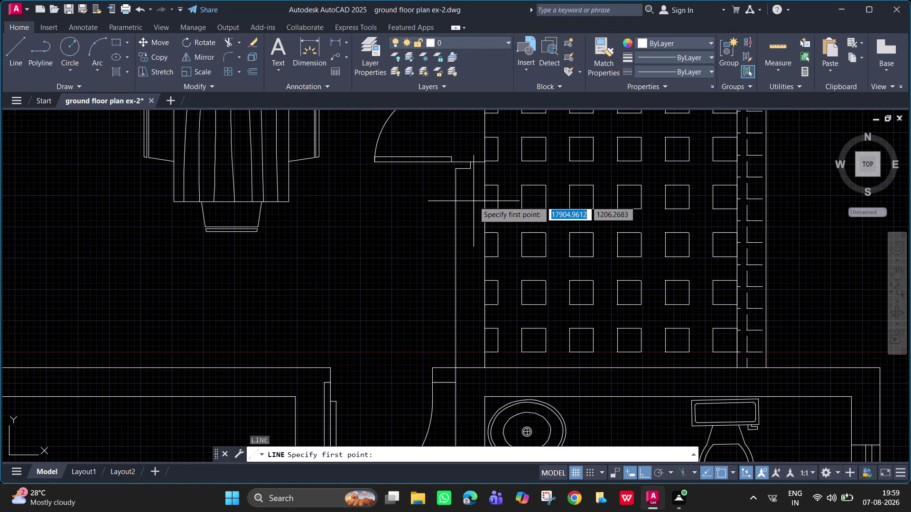
text(tk)
key(space)
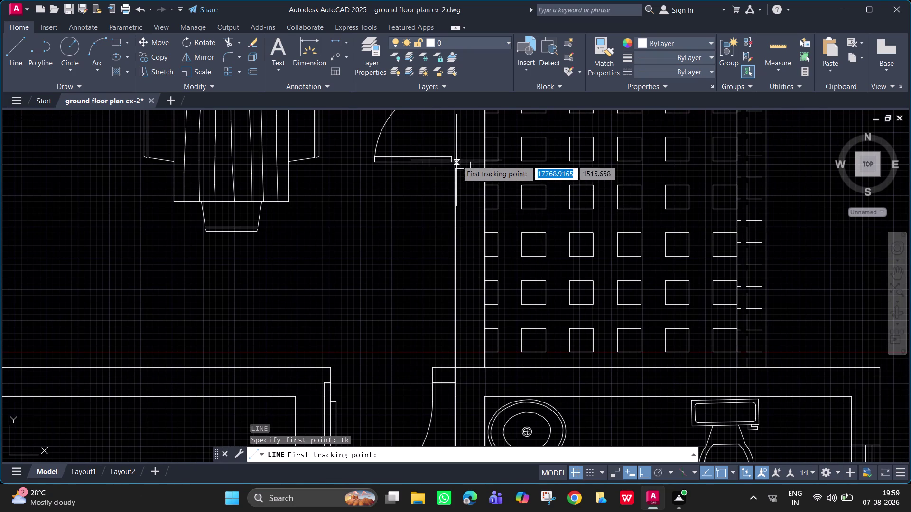
click(456, 168)
text(5)
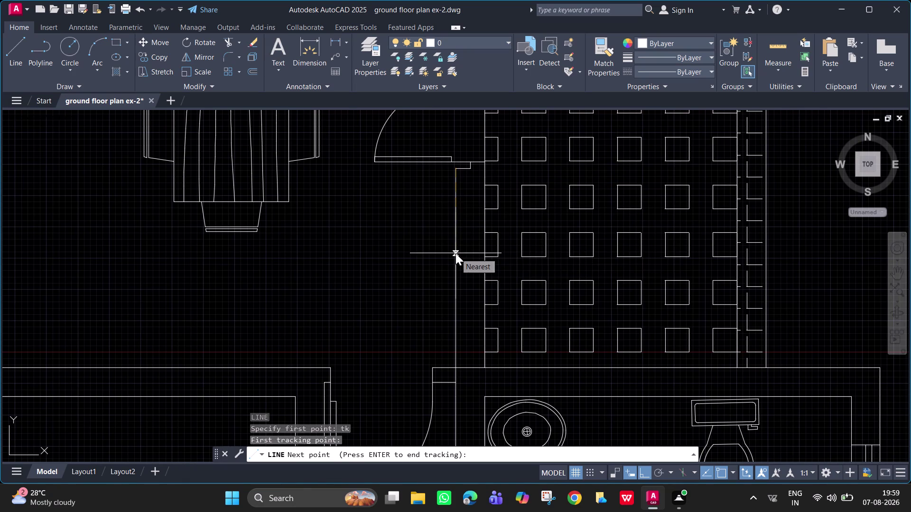
text(00)
key(Return)
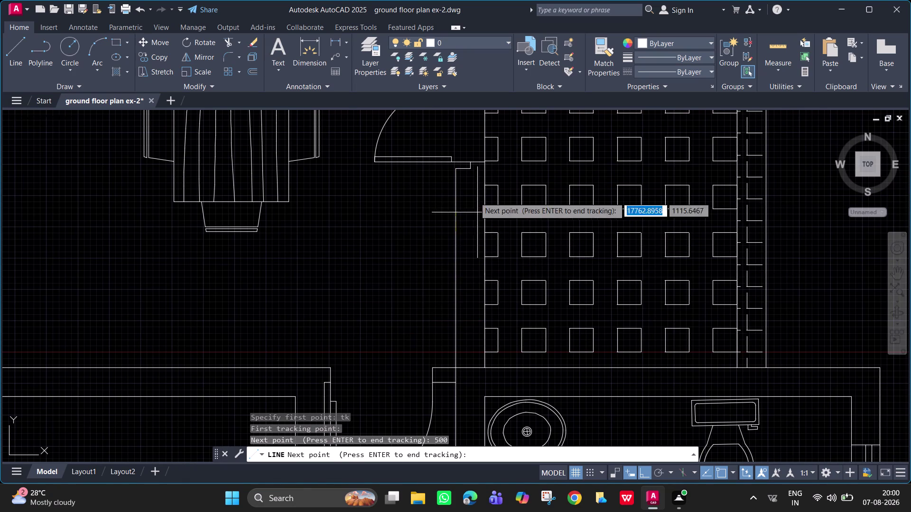
key(Return)
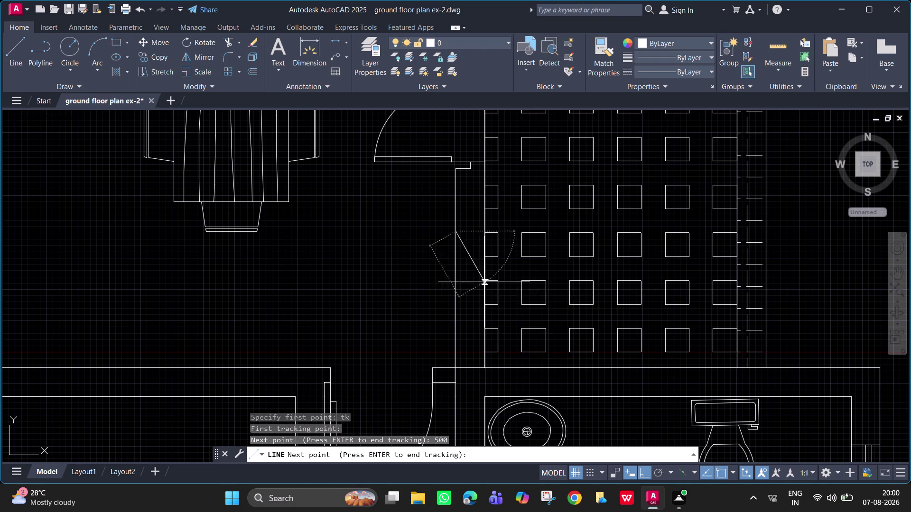
scroll(up, 3)
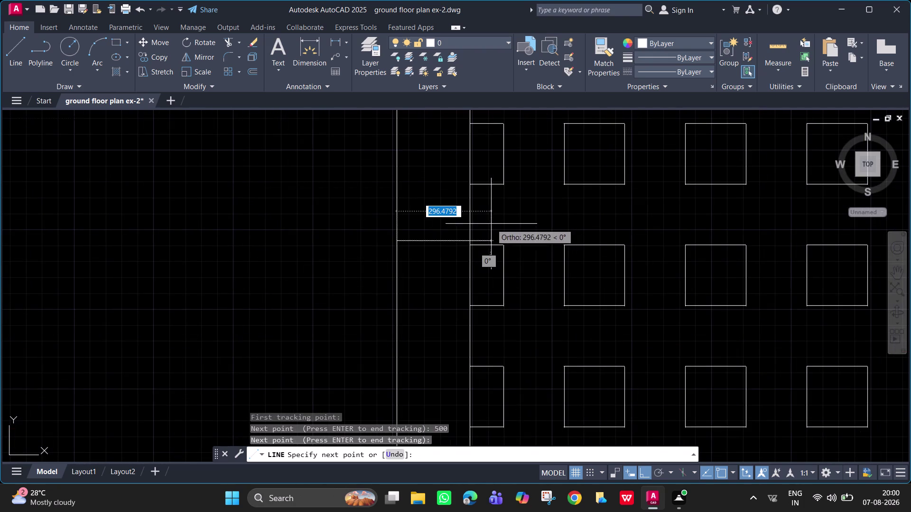
click(469, 240)
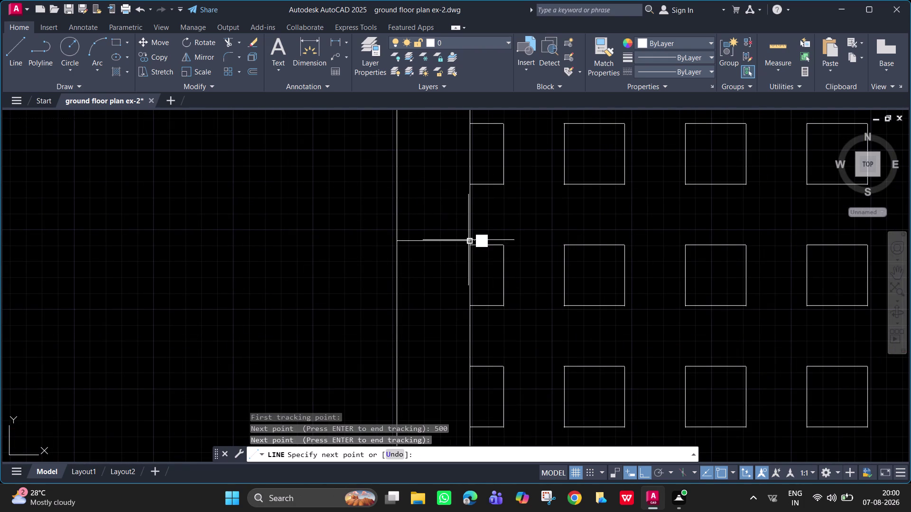
key(Escape)
Draw two vertical lines spanning from the upper wall down to the lower wall.
scroll(down, 3)
middle_drag(456, 217, 458, 281)
scroll(down, 3)
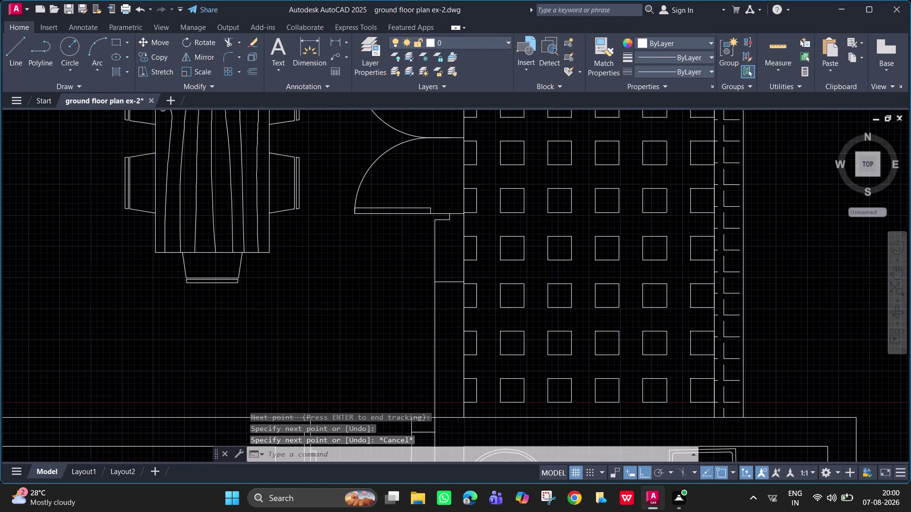
text(l)
key(space)
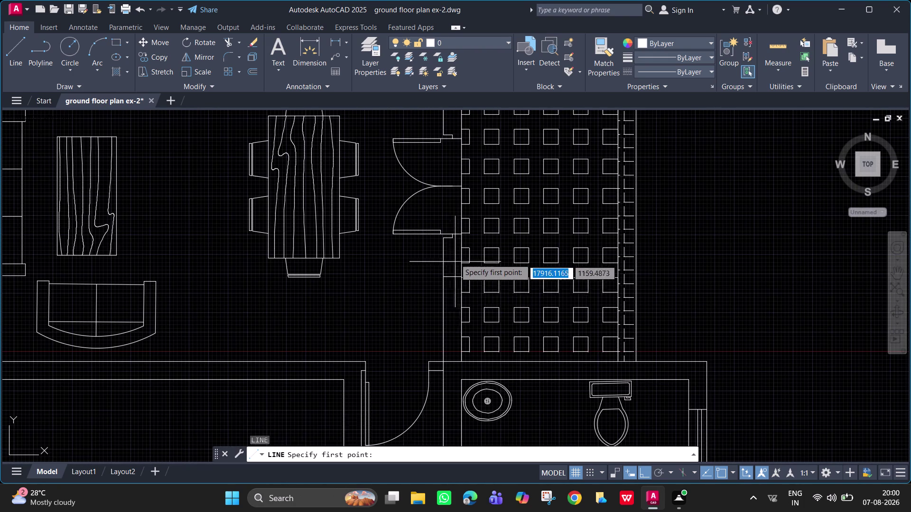
scroll(up, 3)
middle_drag(463, 325, 481, 158)
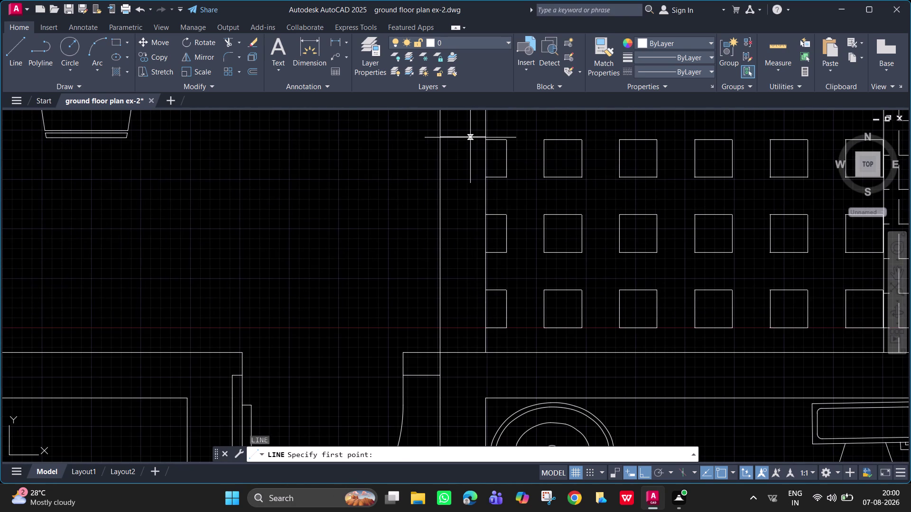
click(470, 137)
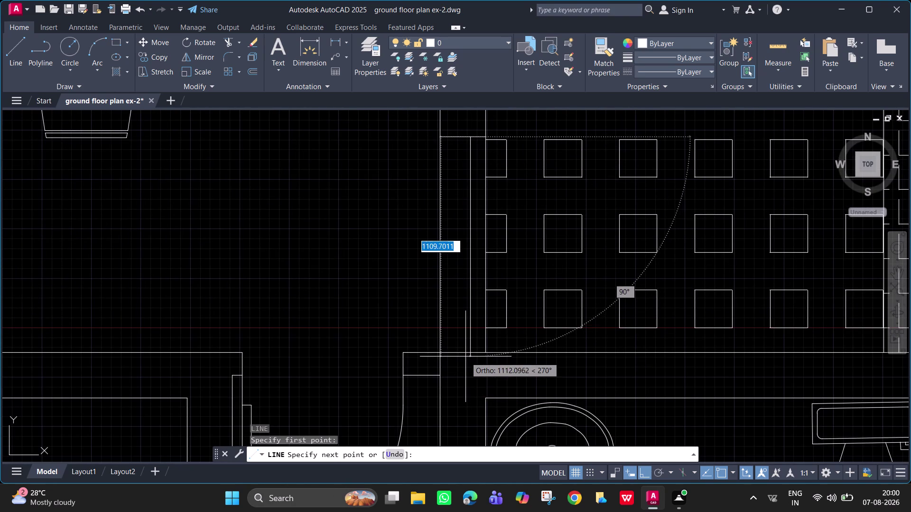
click(470, 355)
key(space)
key(space)
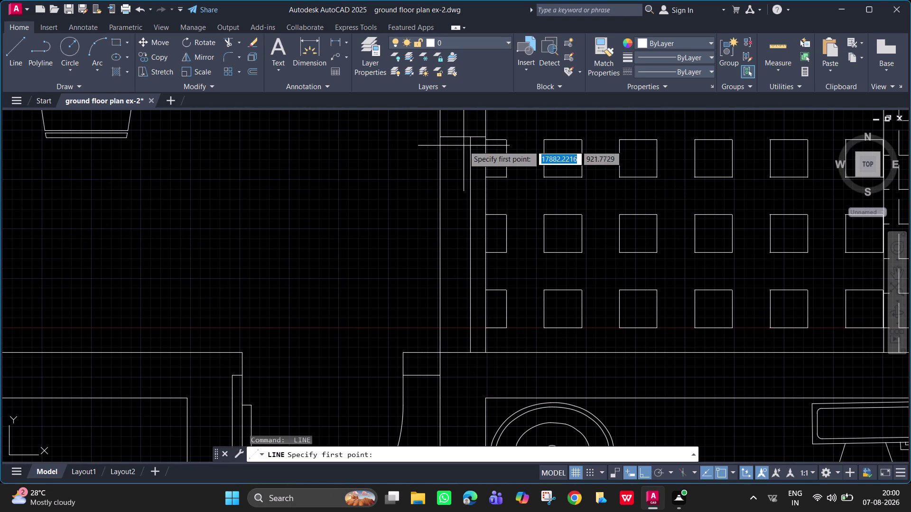
click(457, 136)
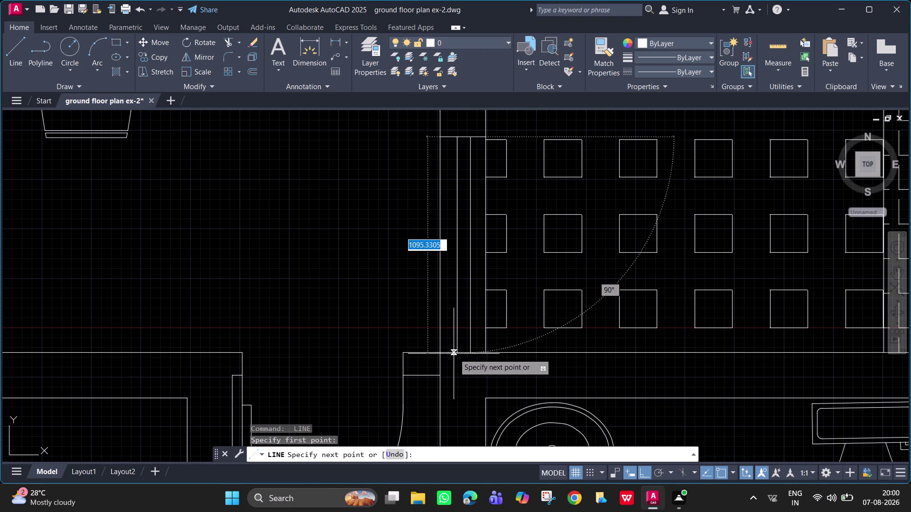
click(457, 351)
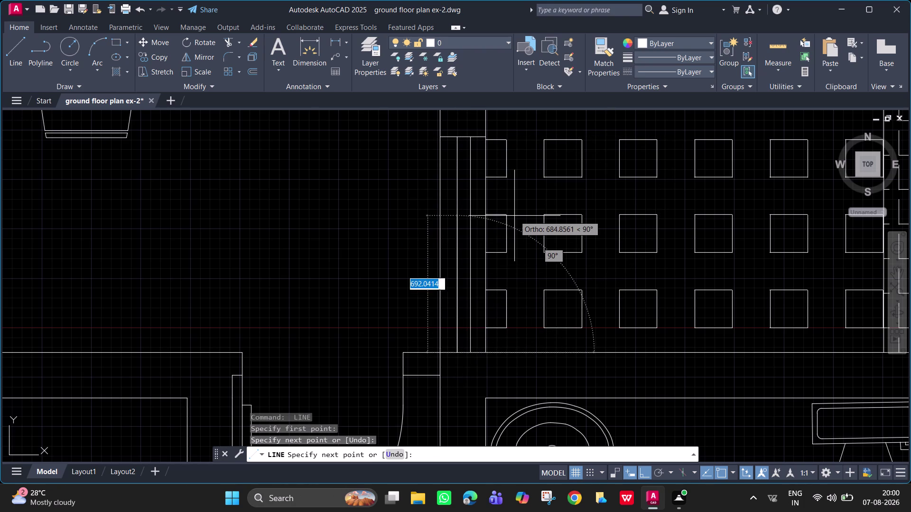
key(Escape)
Add two more vertical lines of roughly 1070–1090 units along the tiled panel's left edge.
scroll(down, 3)
middle_drag(514, 224, 515, 436)
middle_drag(505, 259, 492, 422)
scroll(down, 3)
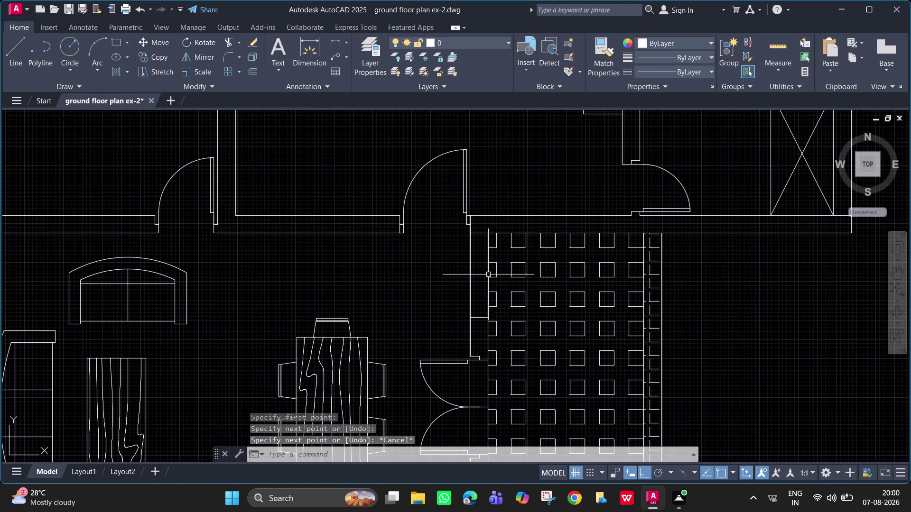
scroll(up, 3)
key(space)
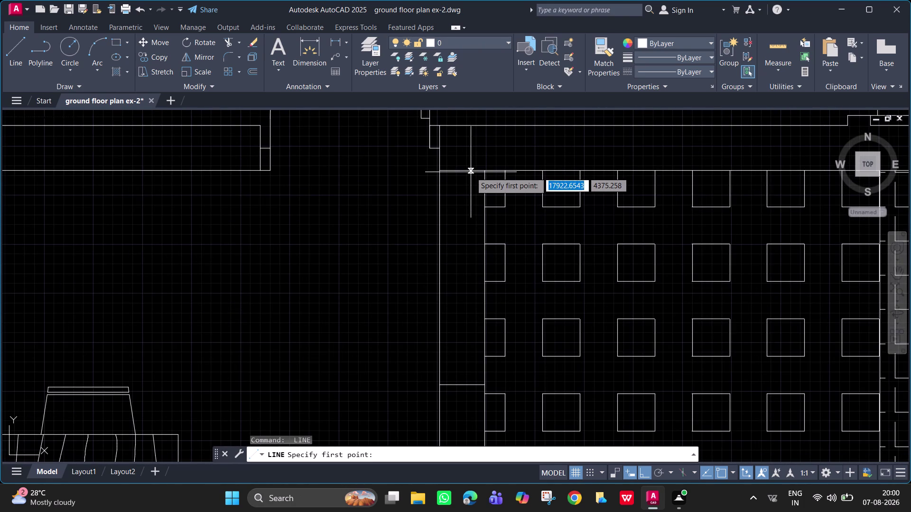
click(471, 172)
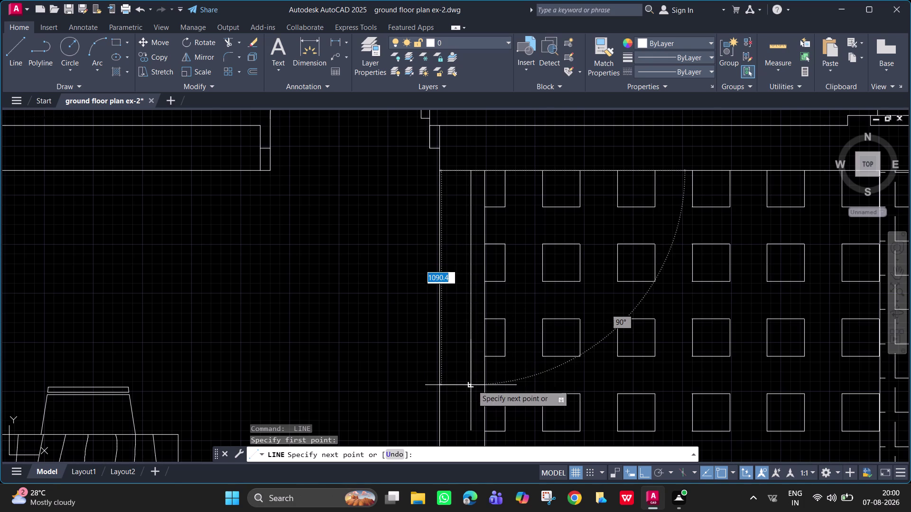
click(472, 385)
key(space)
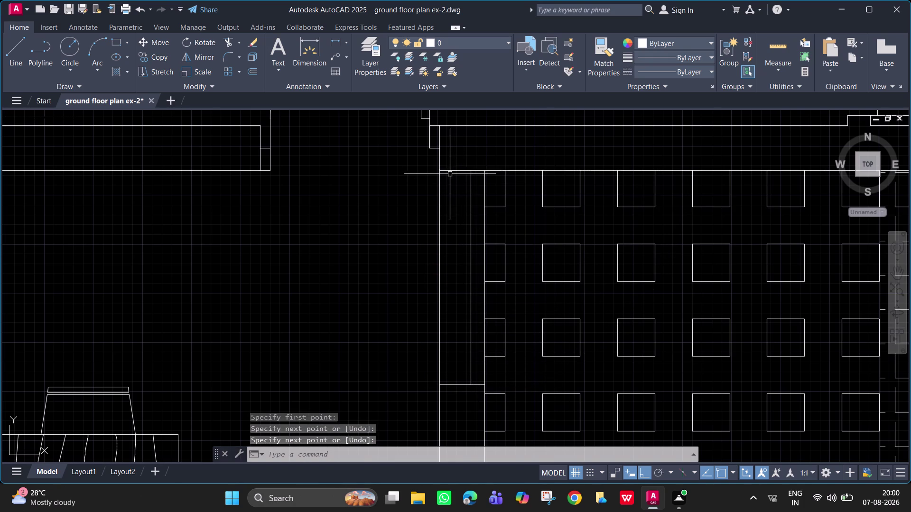
key(space)
click(453, 170)
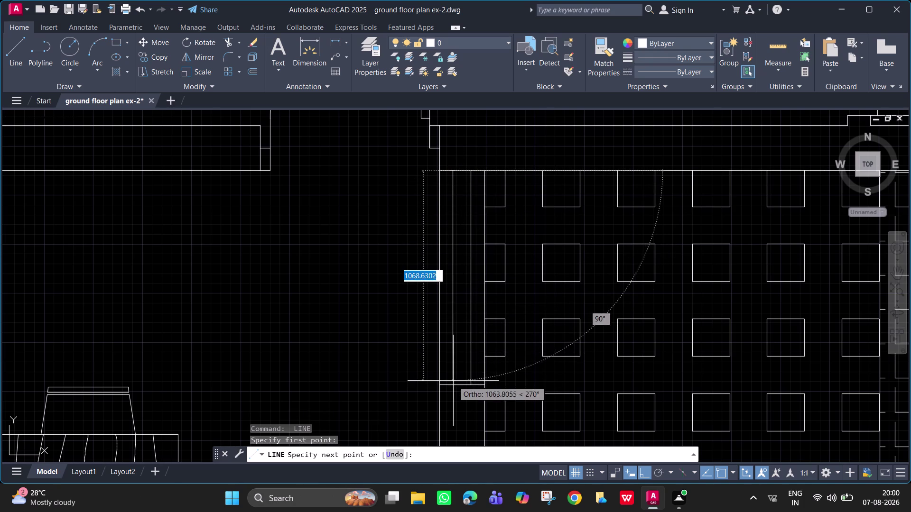
click(453, 385)
key(space)
scroll(down, 3)
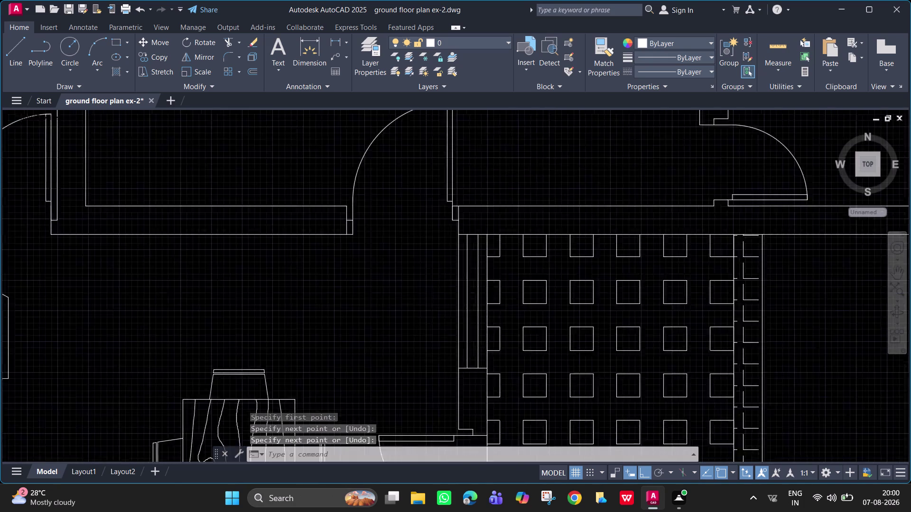
scroll(down, 3)
middle_drag(498, 358, 494, 229)
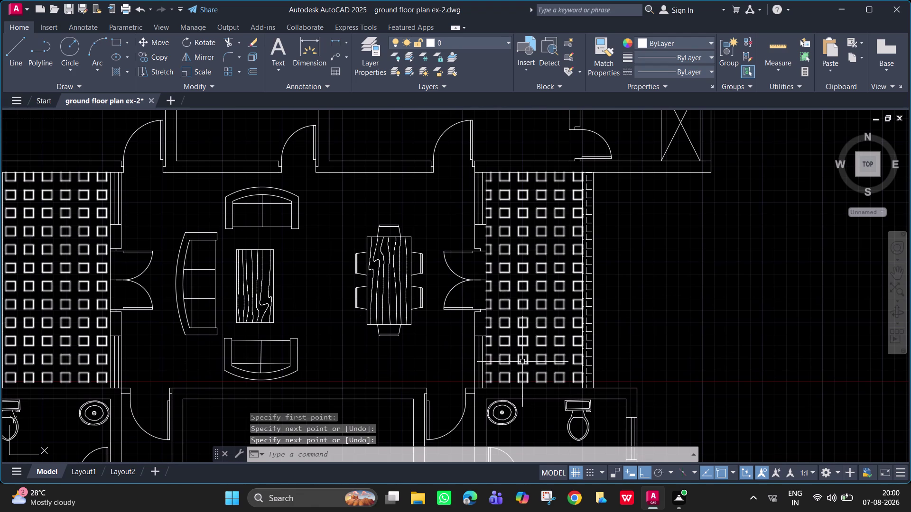
key(Escape)
scroll(down, 3)
middle_drag(540, 322, 639, 285)
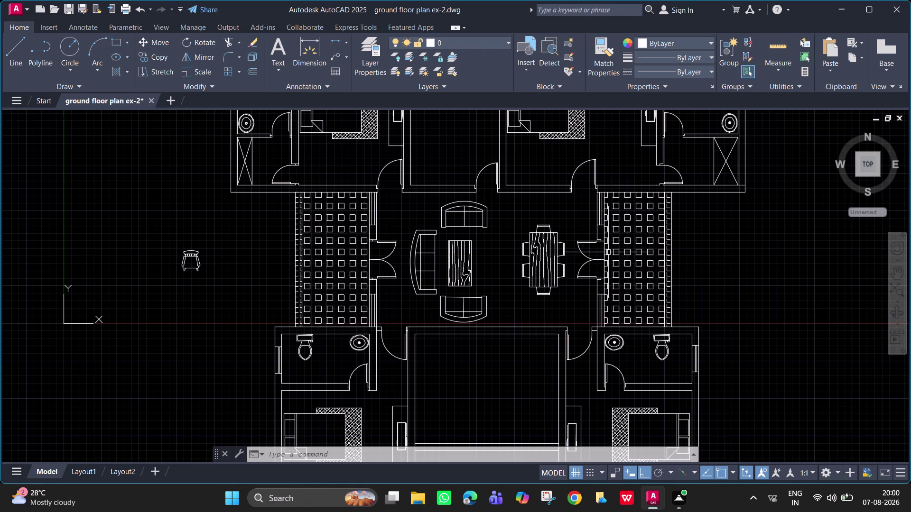
scroll(down, 3)
middle_drag(682, 280, 590, 250)
scroll(up, 3)
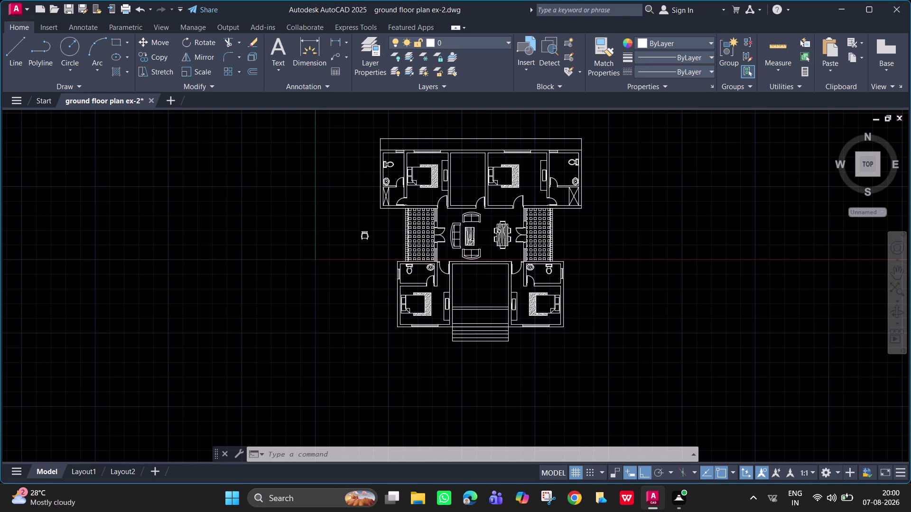
middle_drag(590, 246, 605, 307)
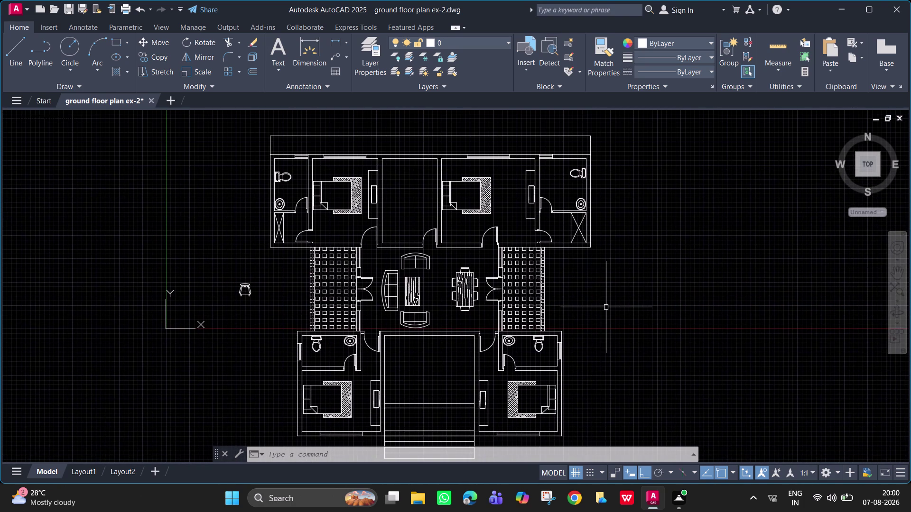
middle_drag(597, 273, 590, 237)
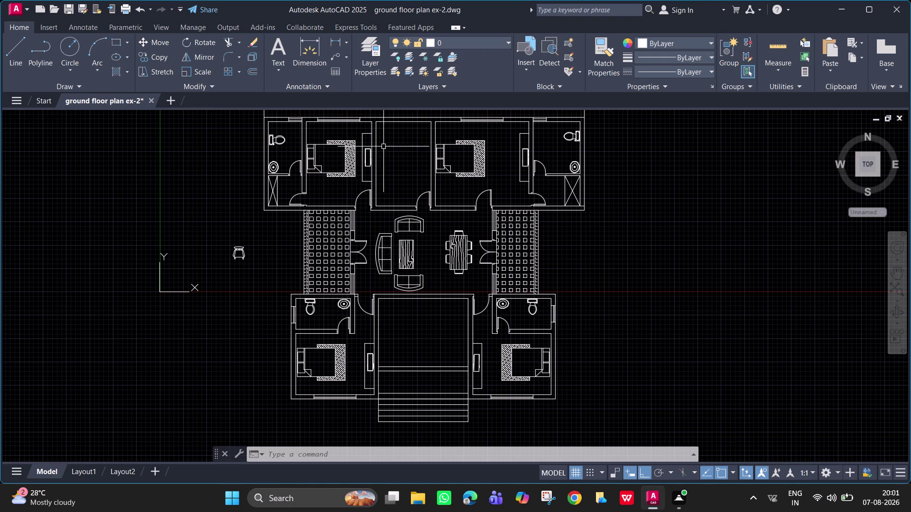
scroll(up, 3)
middle_drag(386, 143, 382, 203)
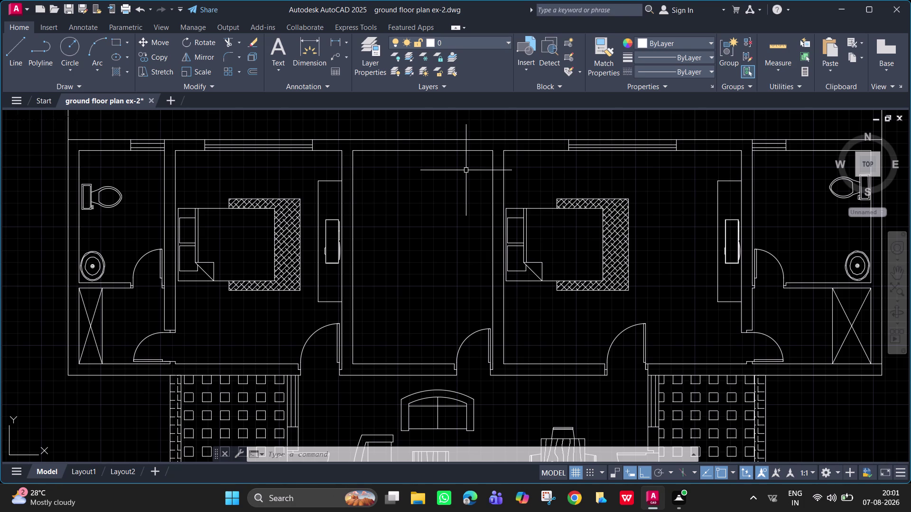
Draw two short vertical lines across the middle room's top wall.
scroll(up, 3)
middle_drag(461, 184, 395, 272)
text(l)
key(space)
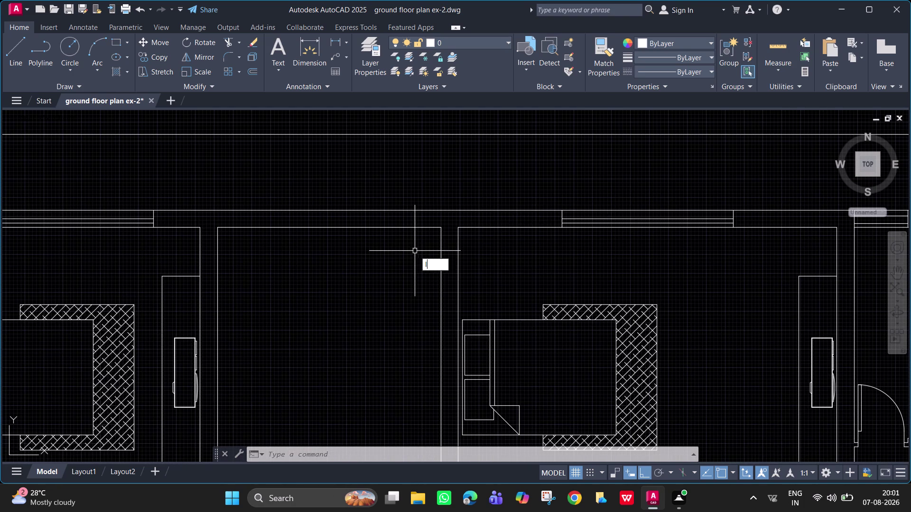
click(440, 226)
click(440, 208)
key(space)
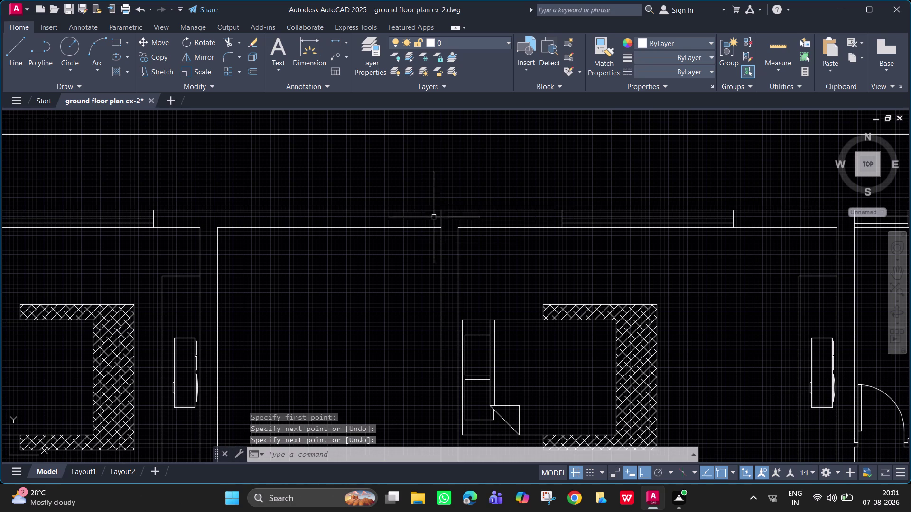
key(space)
click(380, 225)
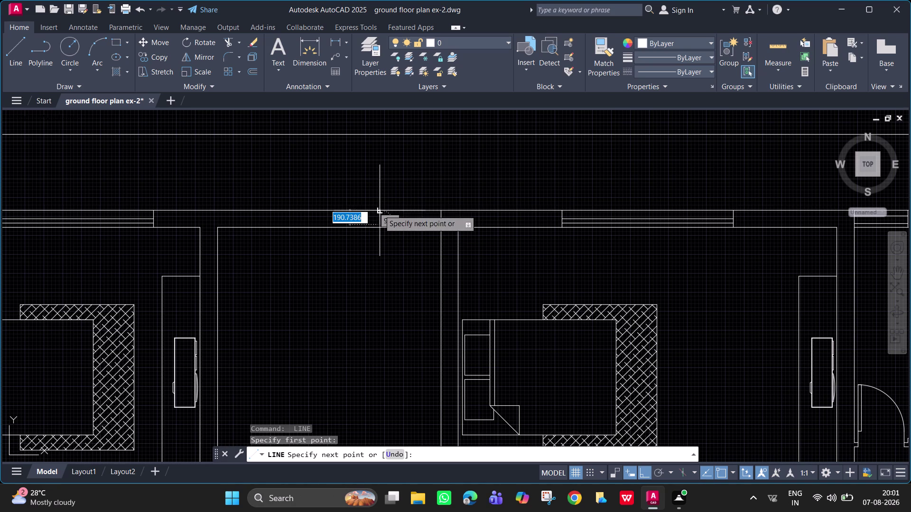
click(379, 209)
key(space)
Add a jamb line from the outer wall face to the inner wall face.
key(space)
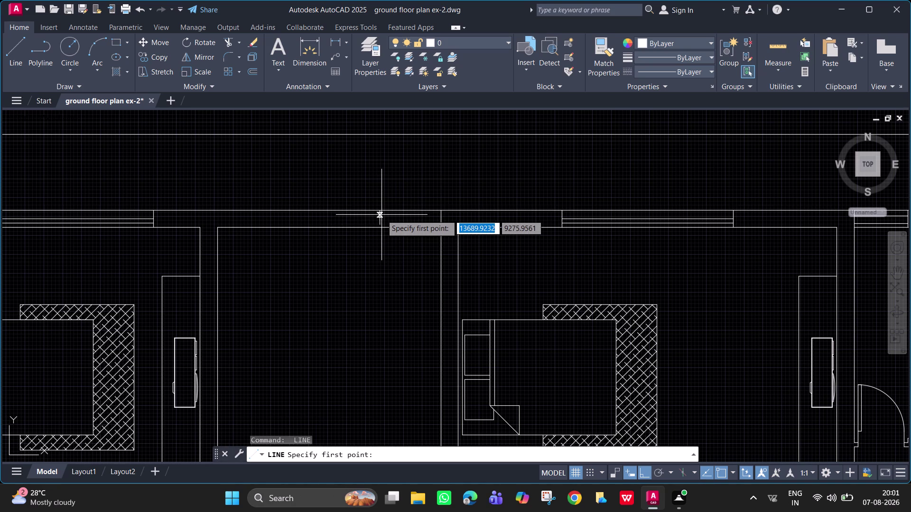
scroll(up, 3)
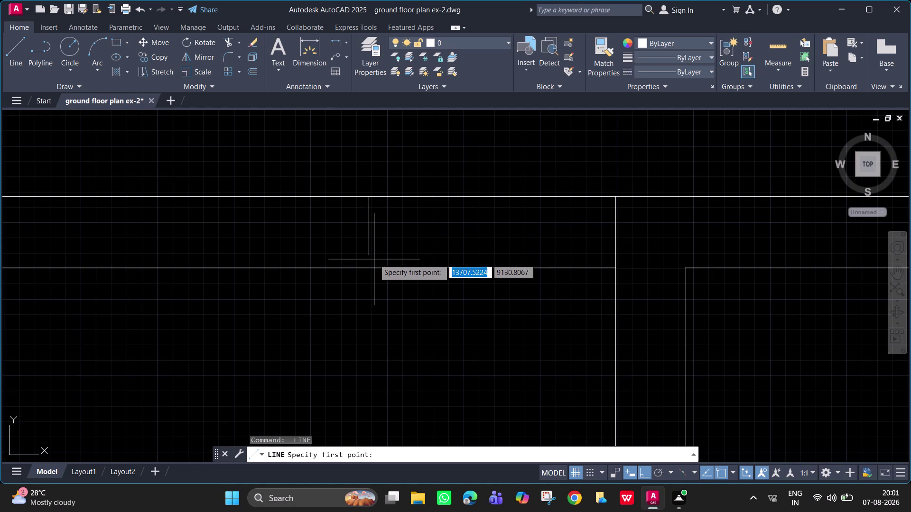
click(368, 255)
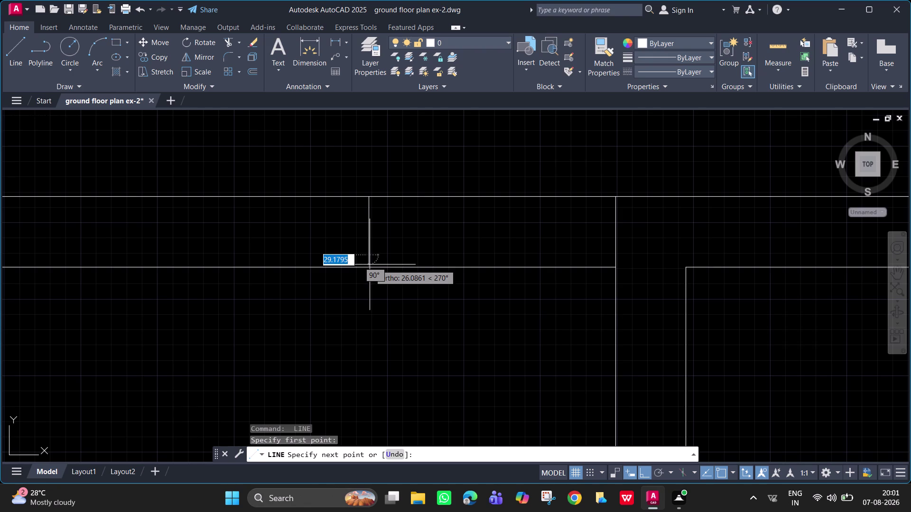
click(369, 267)
key(space)
Draw two parallel horizontal window lines from the jamb to the far wall.
key(space)
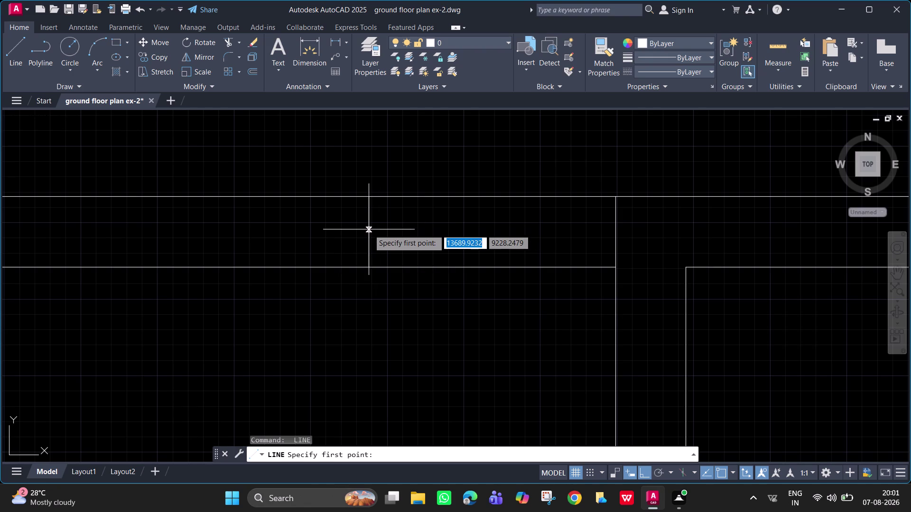
click(369, 217)
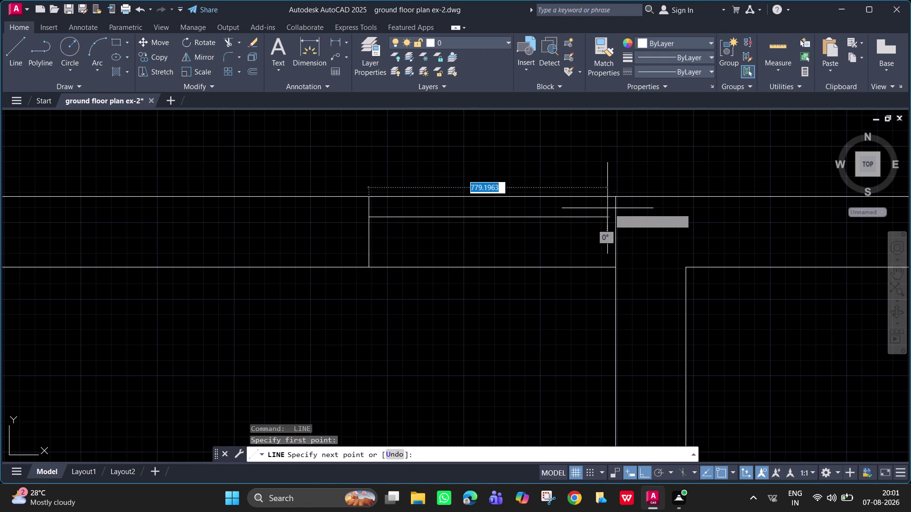
click(616, 218)
key(space)
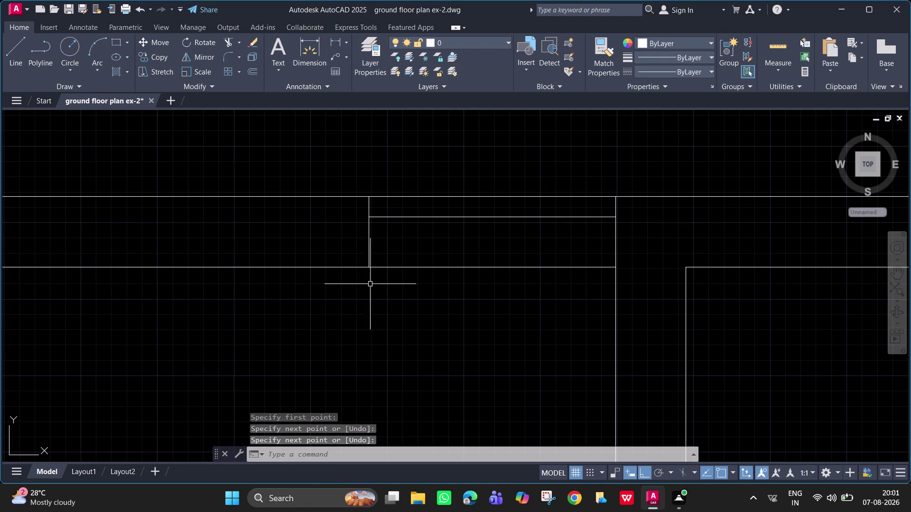
key(space)
click(371, 251)
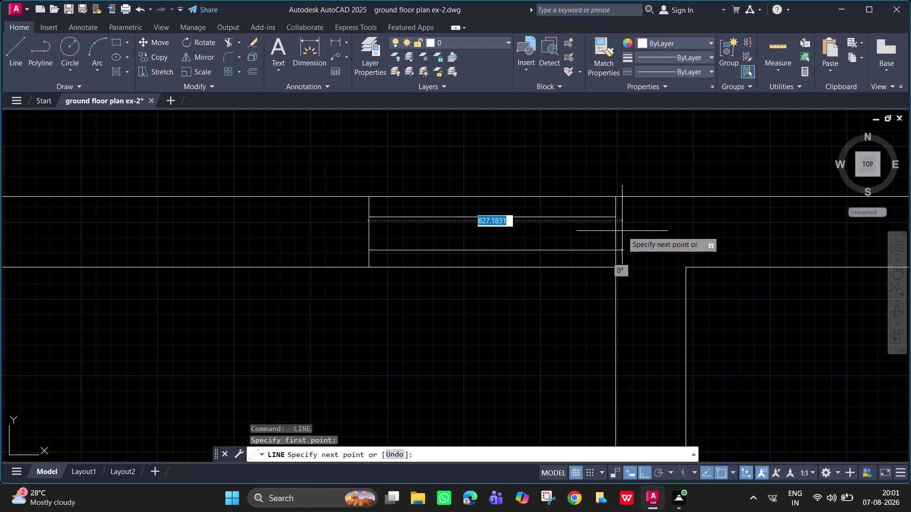
click(618, 252)
key(space)
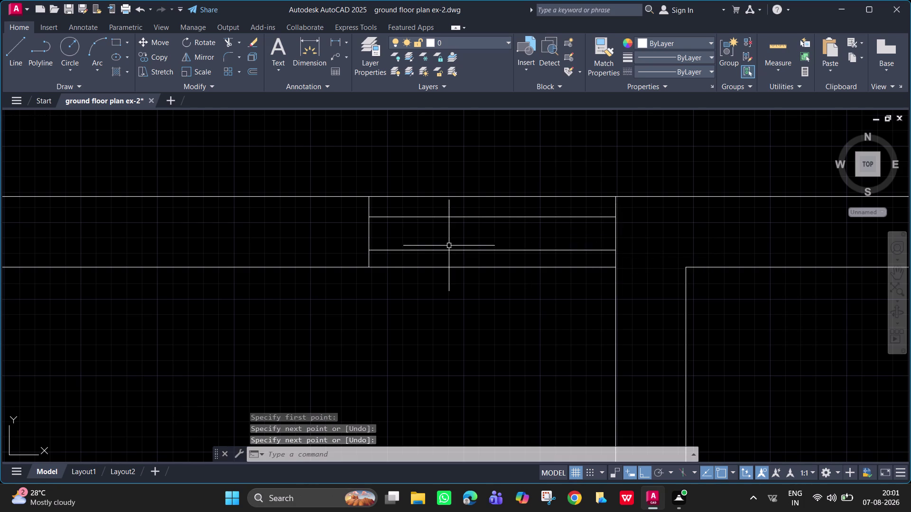
scroll(down, 3)
Draw two jamb lines across the top wall, one at each end of the opening.
middle_drag(447, 246, 632, 221)
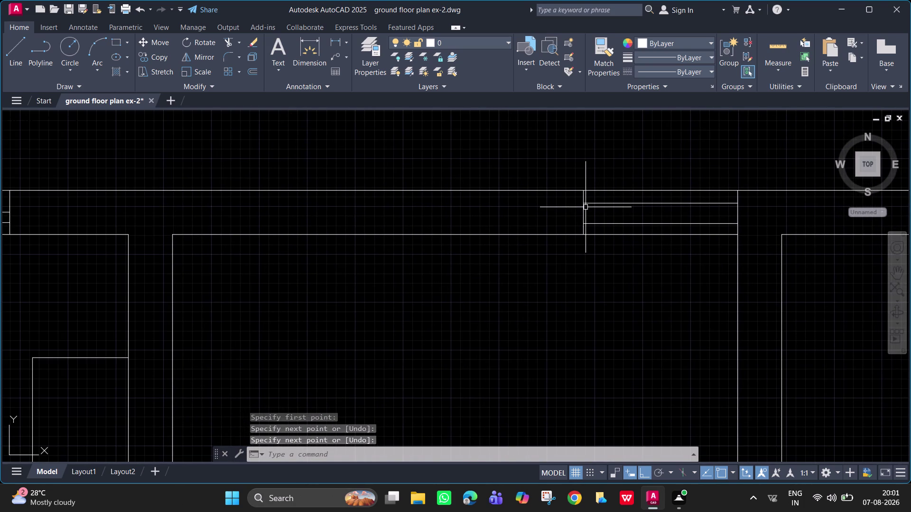
key(space)
click(486, 190)
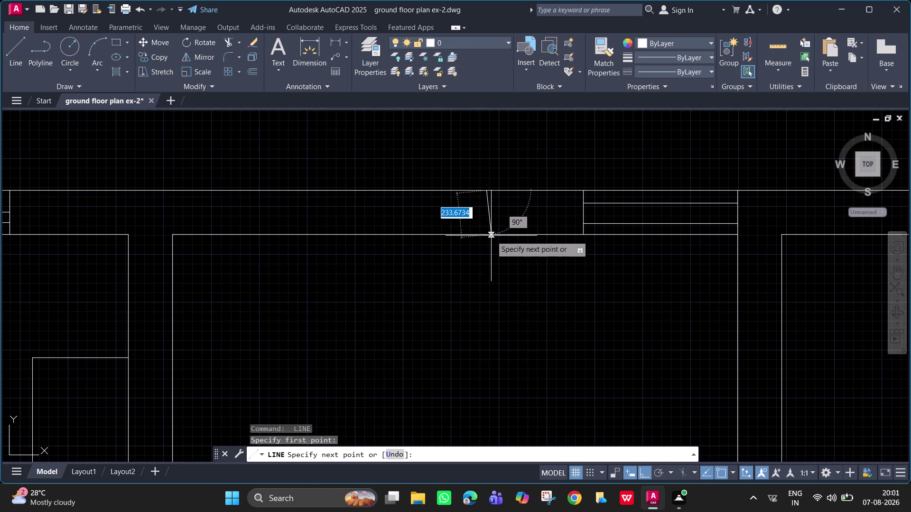
click(488, 236)
key(space)
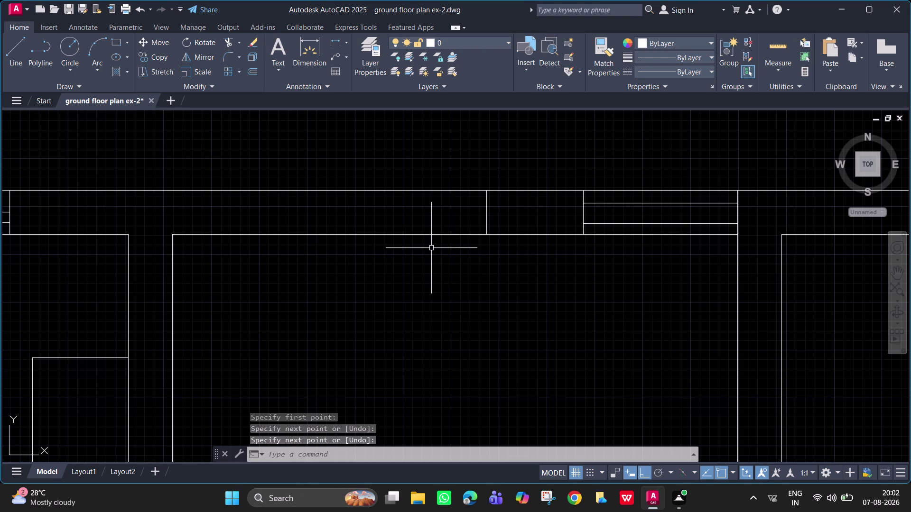
key(space)
click(173, 233)
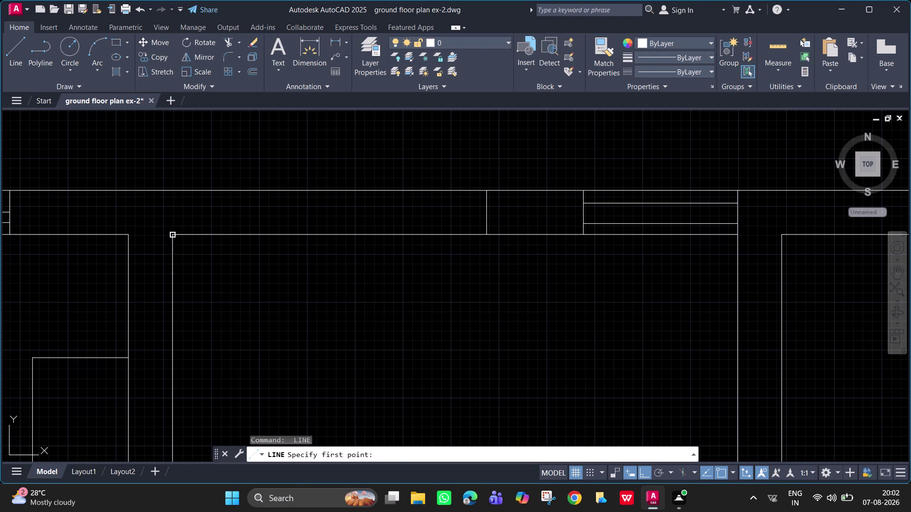
click(171, 190)
key(space)
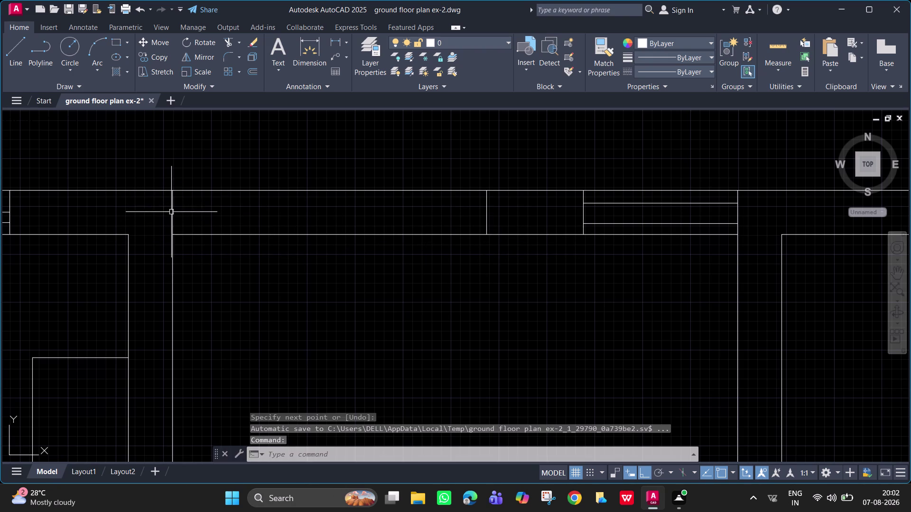
Draw two parallel window lines between the left jamb and the new jamb.
key(space)
click(172, 214)
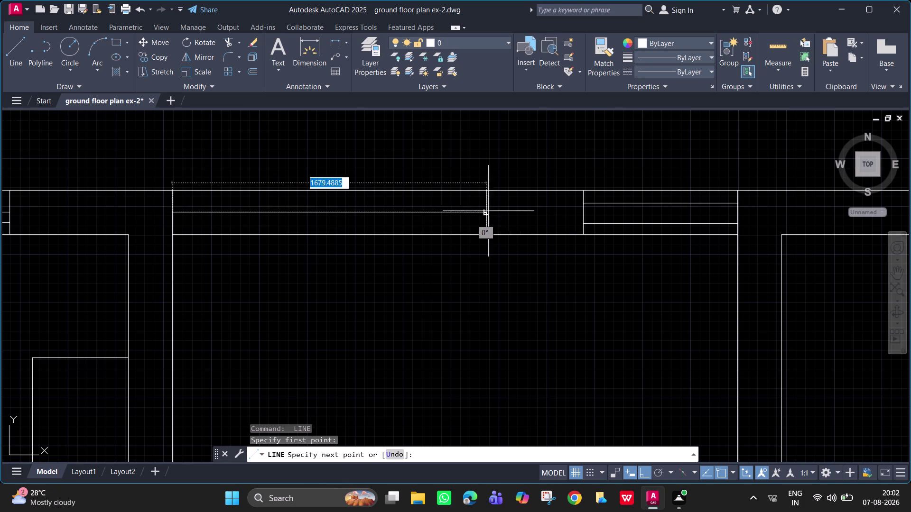
click(486, 214)
key(space)
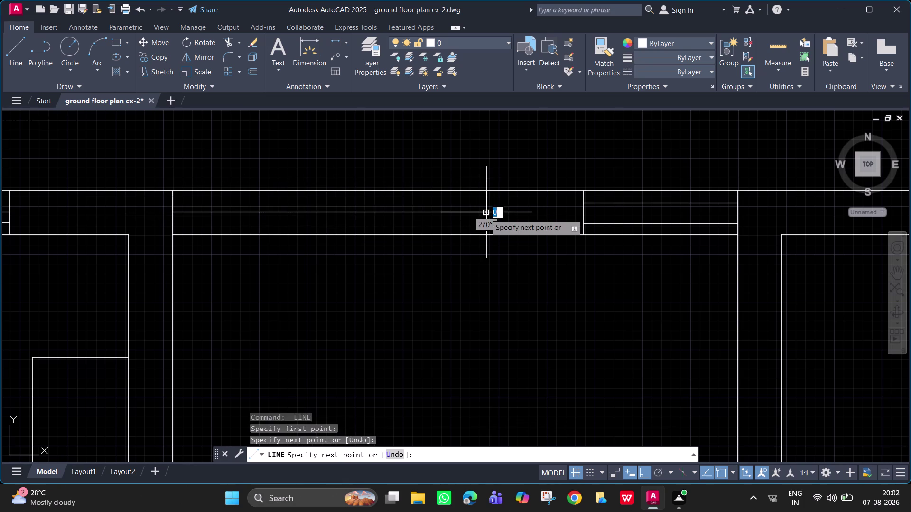
key(space)
click(173, 223)
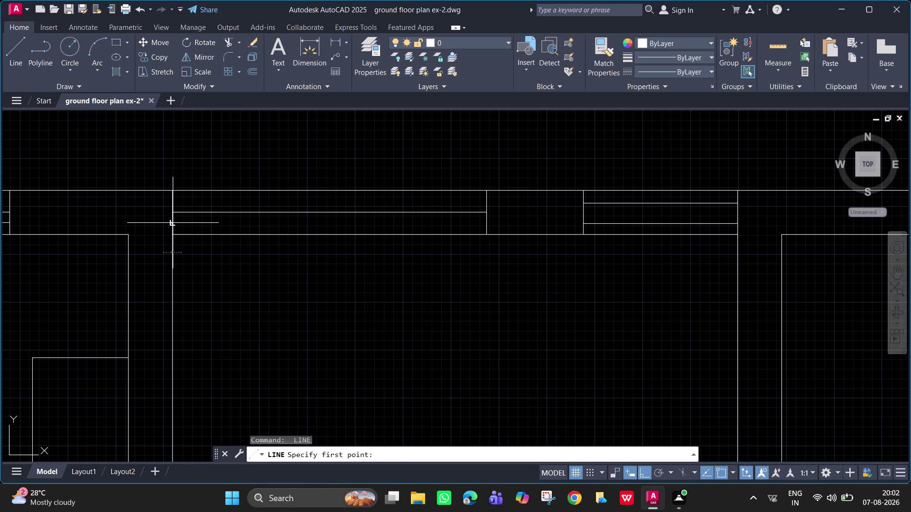
click(484, 223)
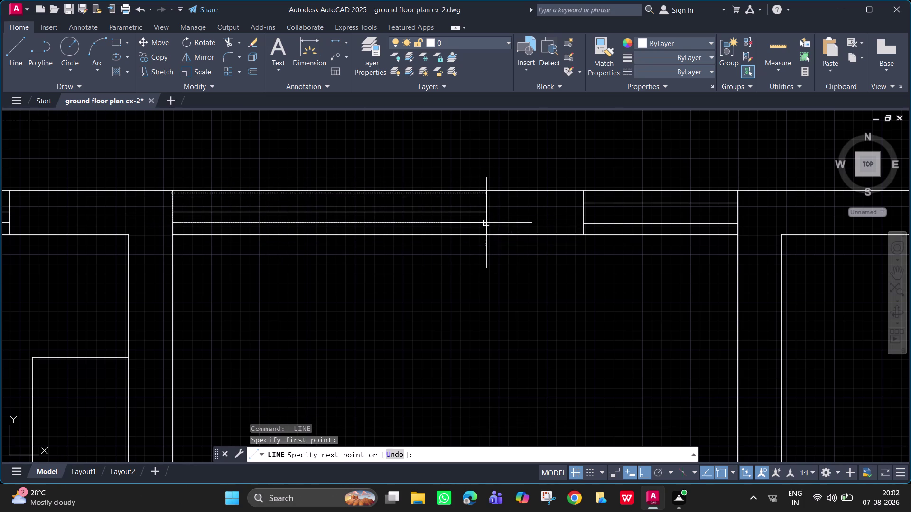
key(space)
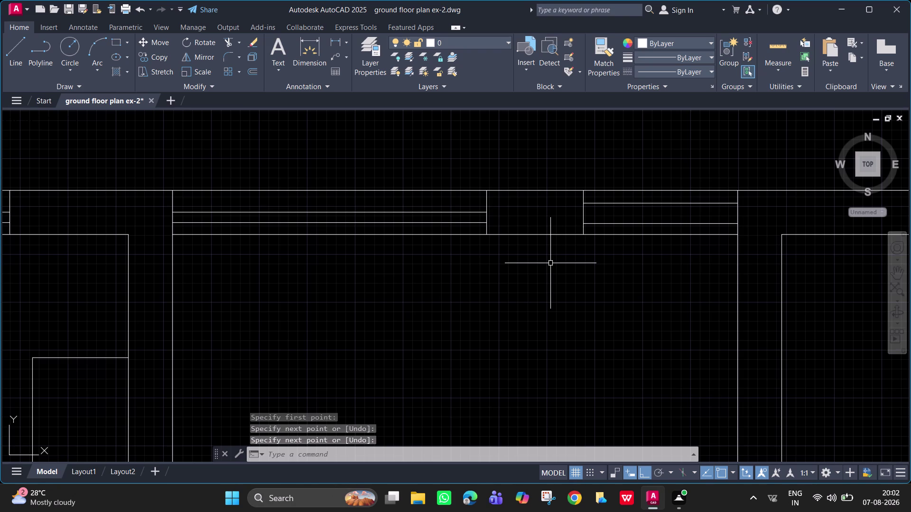
scroll(down, 3)
Start a partition line at the central room's top-wall corner, running downward.
middle_drag(535, 303, 479, 206)
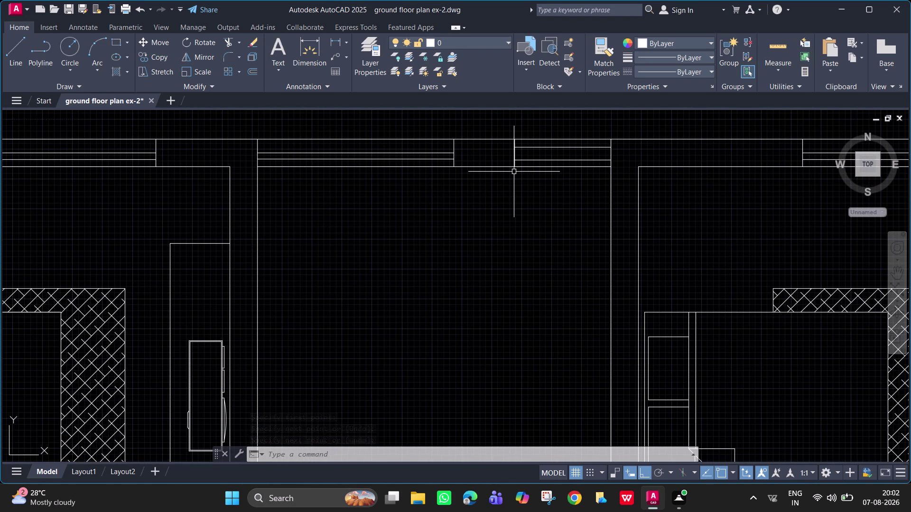
text(l)
key(space)
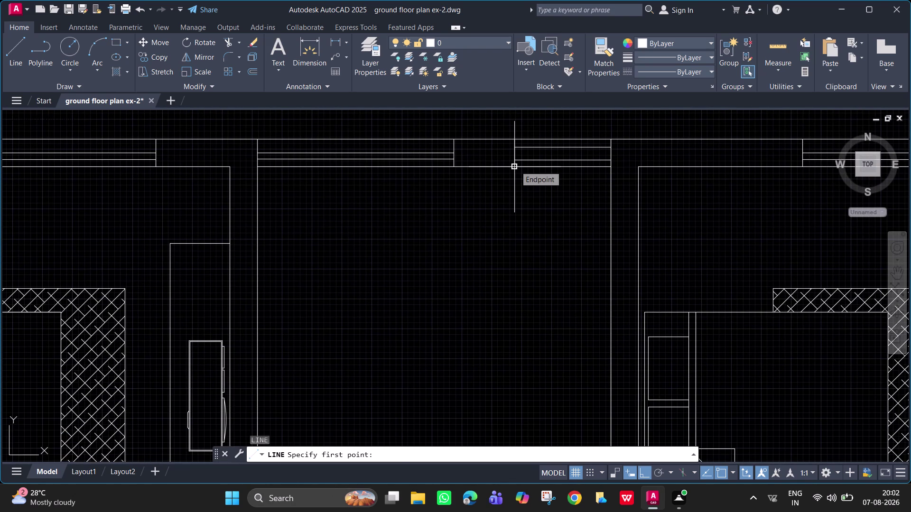
click(515, 166)
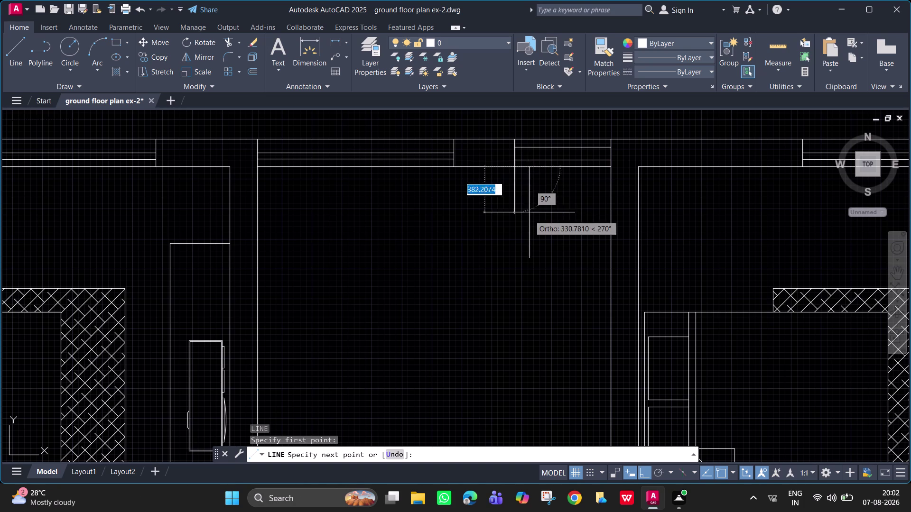
click(521, 262)
scroll(down, 3)
Continue the partition left at 180°, then down at 270°, ending on the central room's bottom wall.
middle_drag(407, 288, 378, 236)
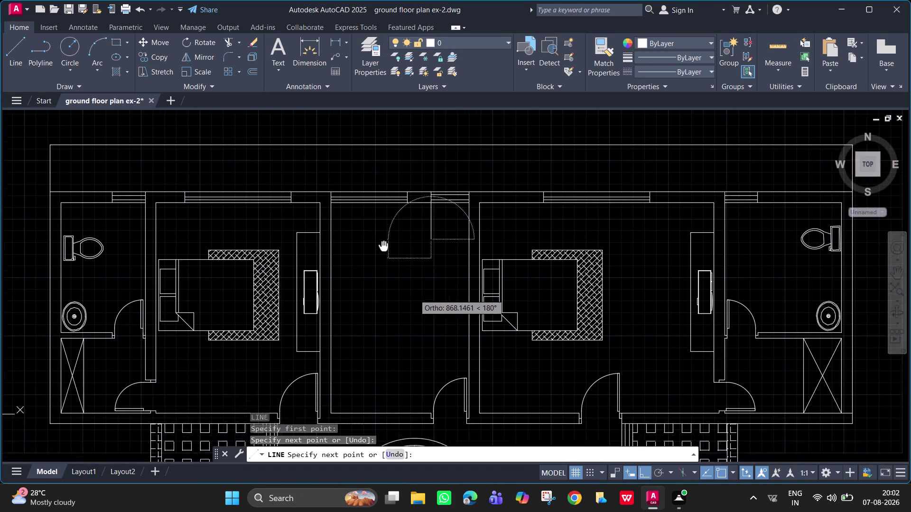
middle_drag(377, 236, 377, 235)
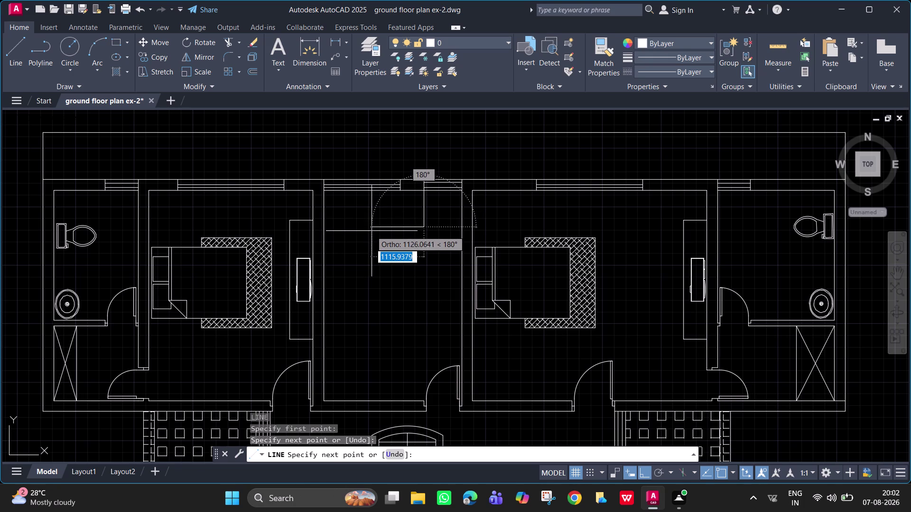
click(365, 231)
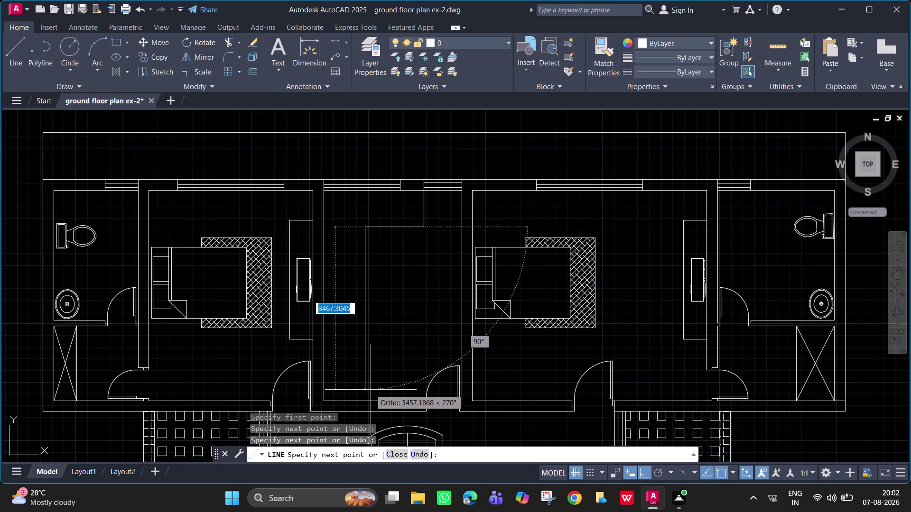
scroll(up, 3)
click(355, 414)
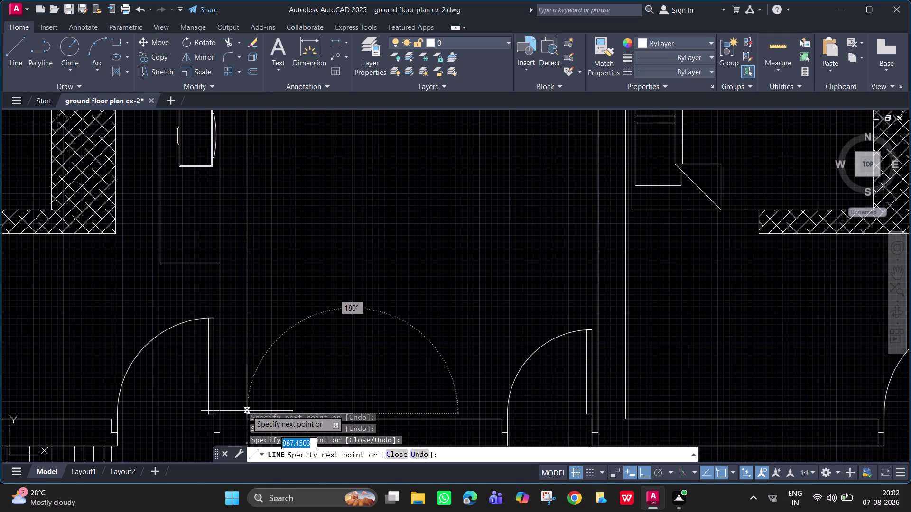
middle_drag(247, 411, 267, 315)
click(266, 319)
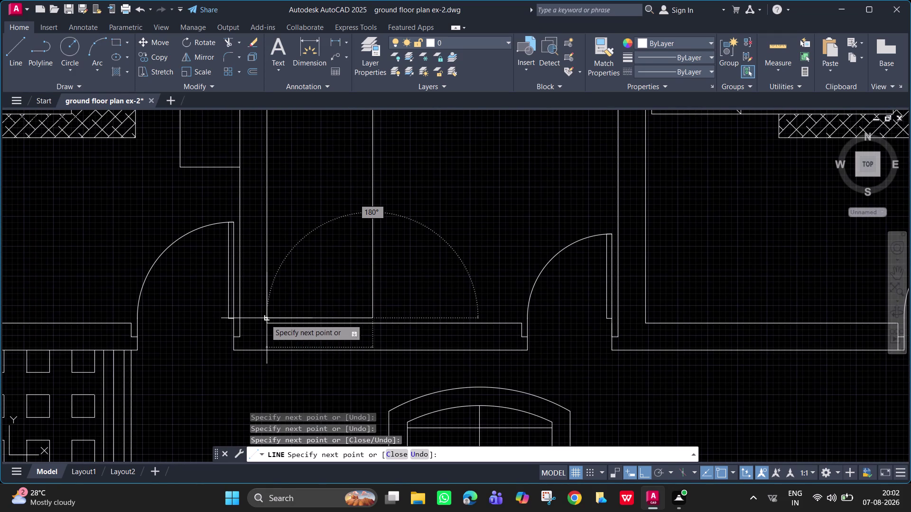
key(Escape)
scroll(down, 3)
middle_drag(398, 251, 372, 349)
scroll(down, 3)
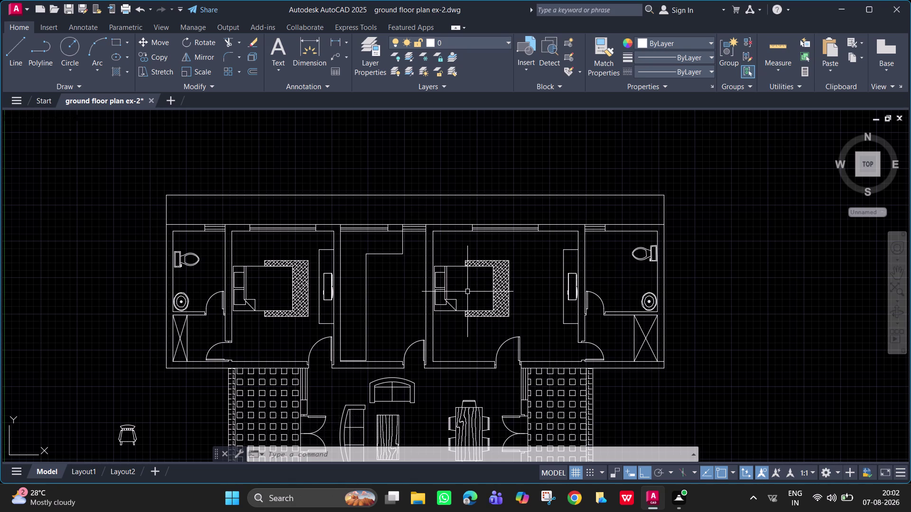
middle_drag(504, 335, 494, 304)
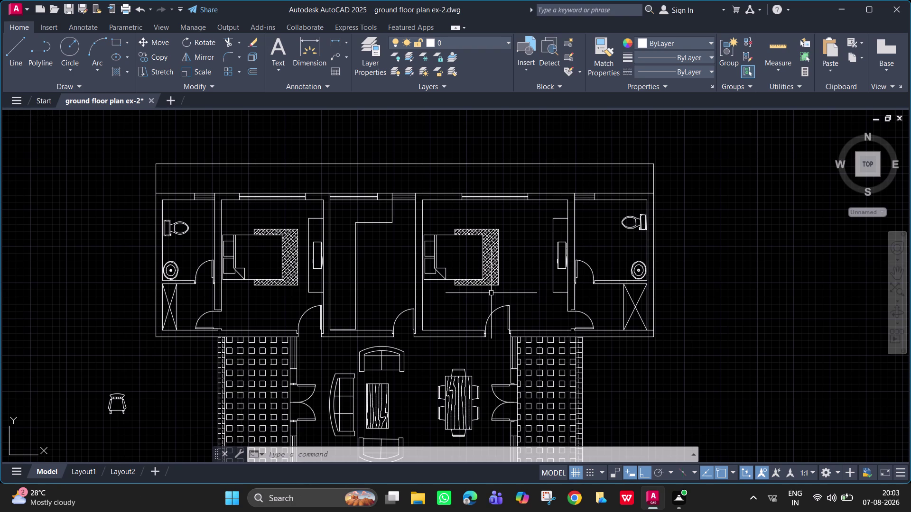
scroll(down, 3)
middle_drag(493, 289, 505, 189)
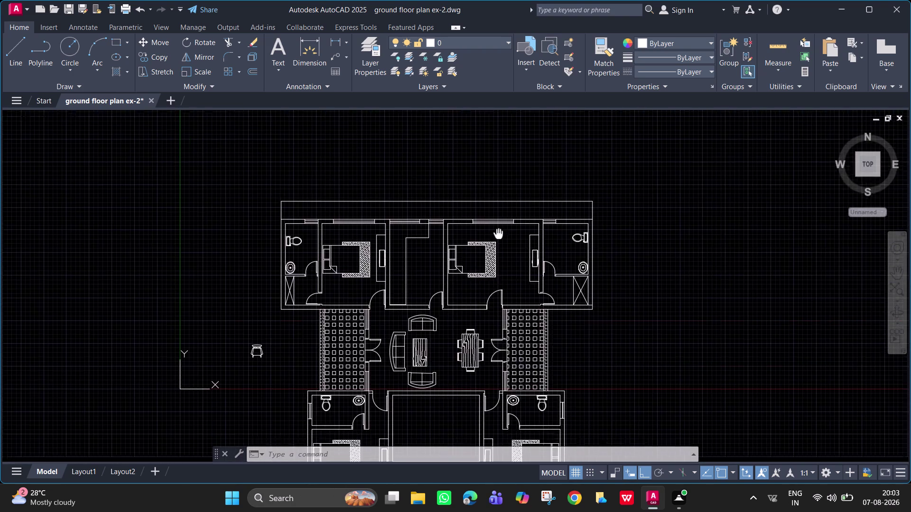
middle_drag(505, 189, 498, 182)
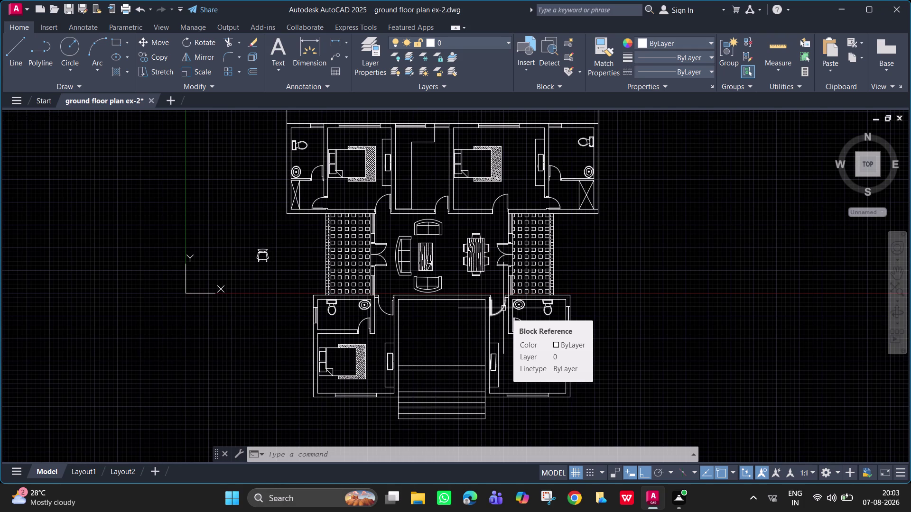
middle_drag(605, 264, 614, 286)
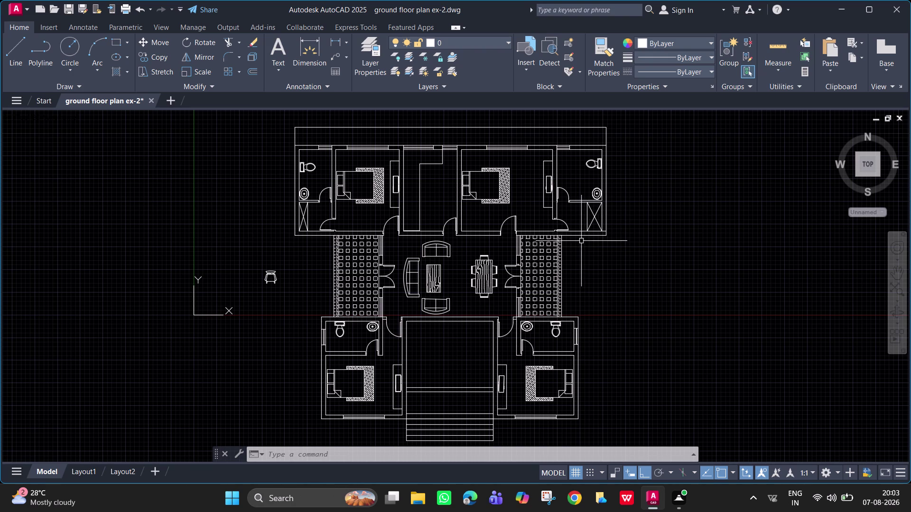
scroll(up, 3)
scroll(up, 3)
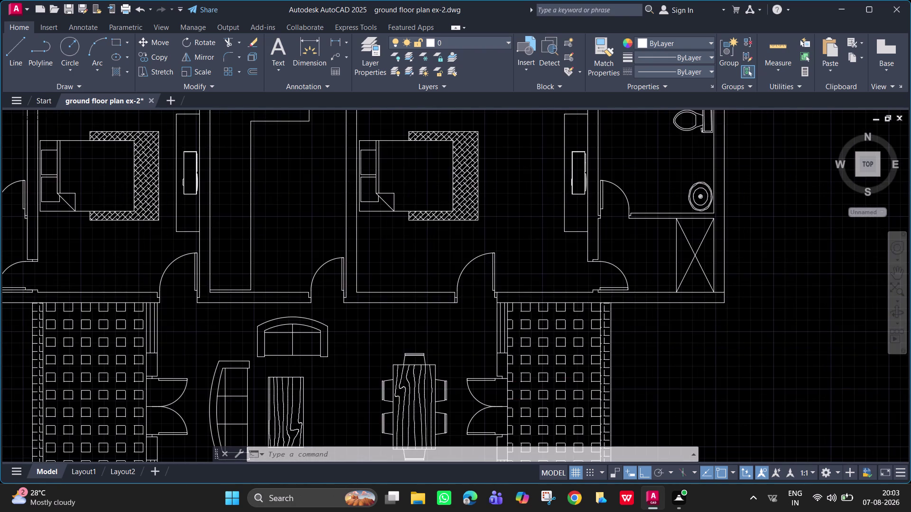
middle_drag(521, 208, 703, 249)
middle_click(702, 249)
scroll(down, 3)
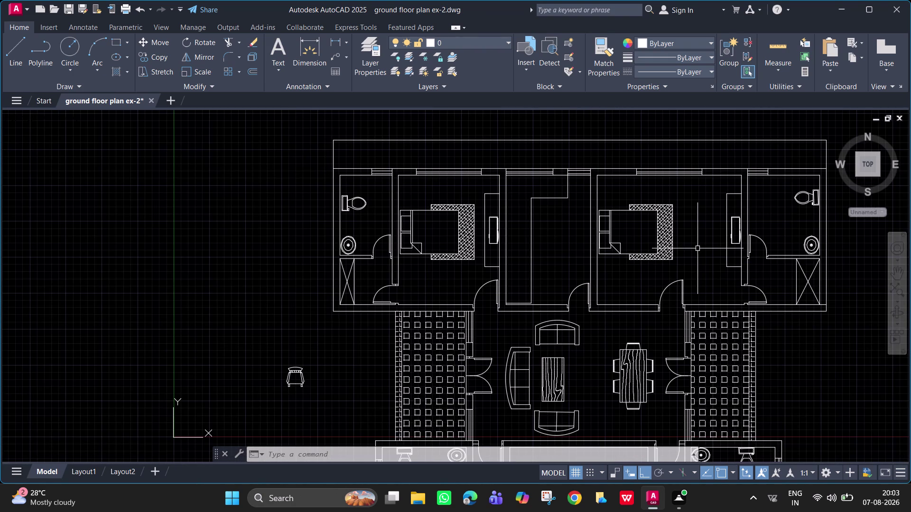
scroll(down, 3)
middle_drag(667, 238, 459, 175)
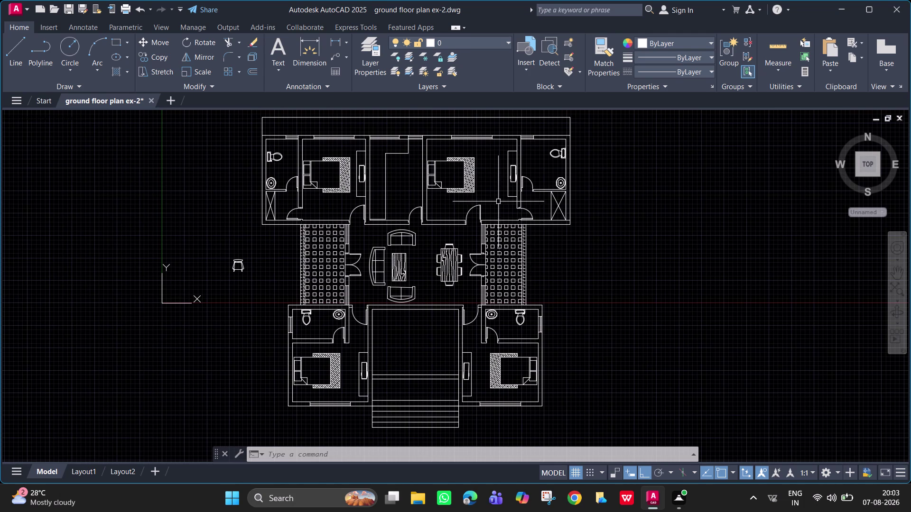
middle_drag(500, 199, 514, 204)
scroll(up, 3)
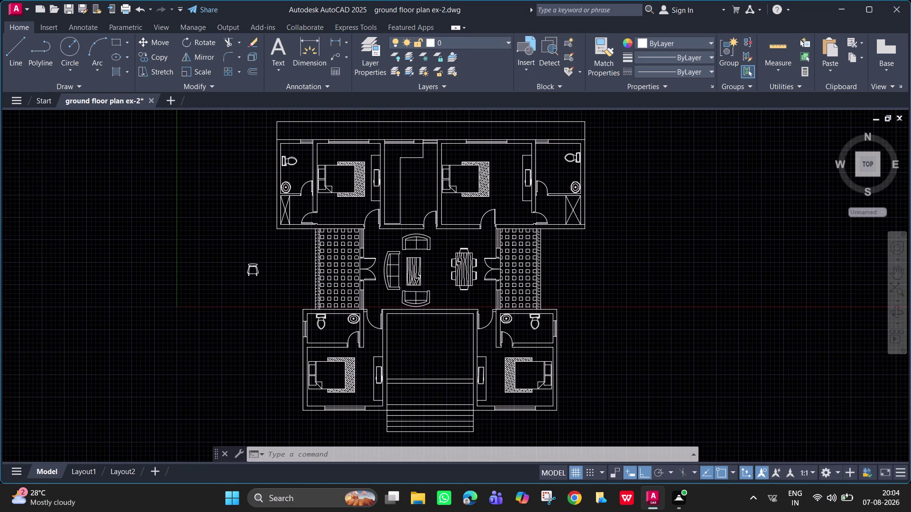
middle_click(515, 204)
scroll(down, 3)
middle_drag(514, 204, 514, 188)
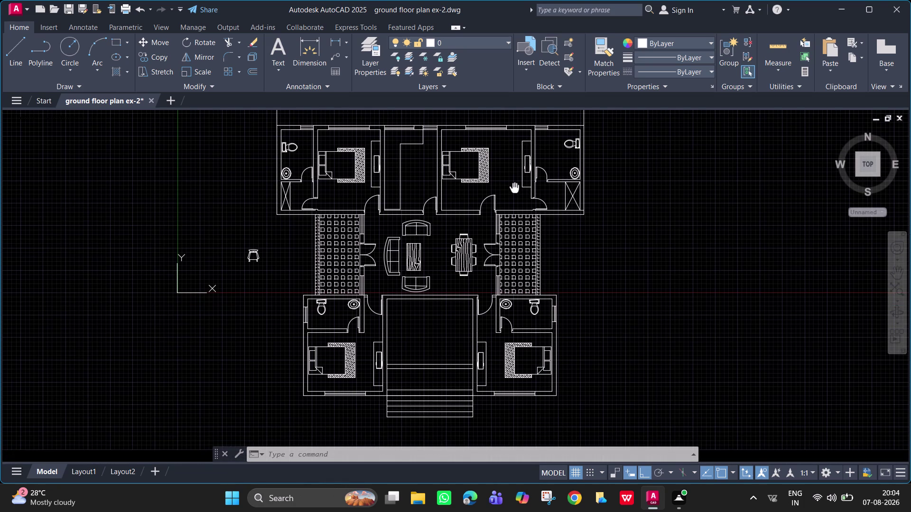
middle_drag(514, 189, 514, 194)
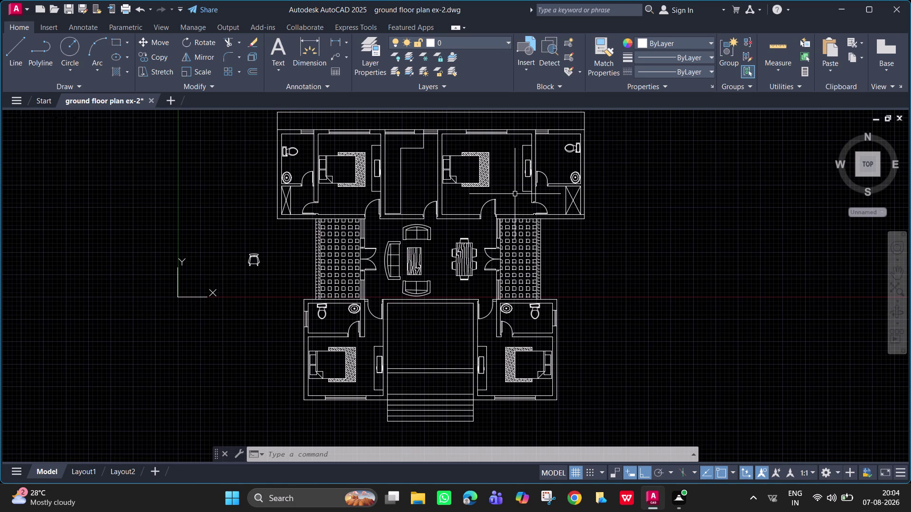
key(ctrl+s)
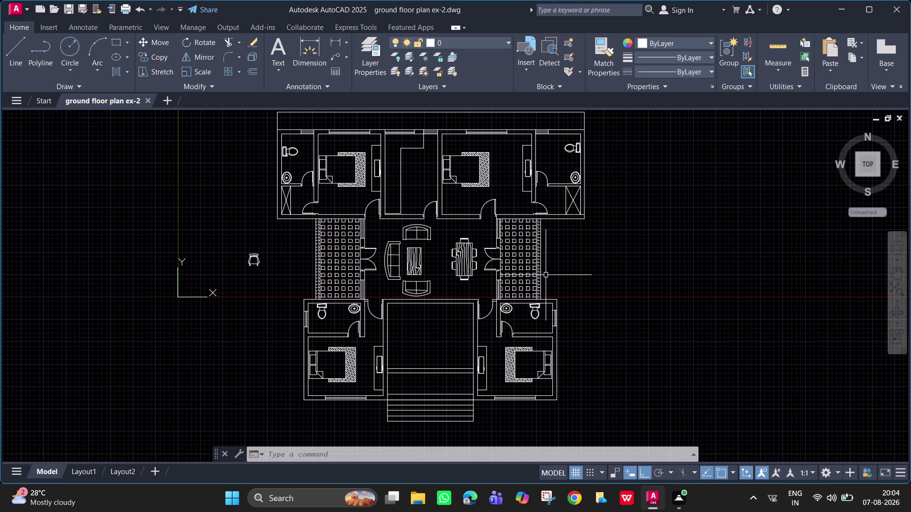
Zoom and pan the saved plan to inspect the upper rooms and living area.
scroll(up, 3)
scroll(down, 3)
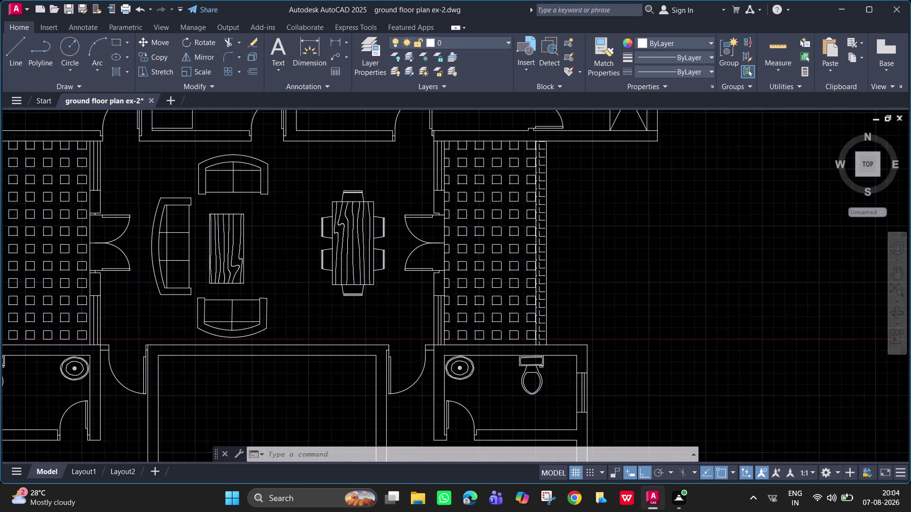
middle_drag(534, 269, 581, 367)
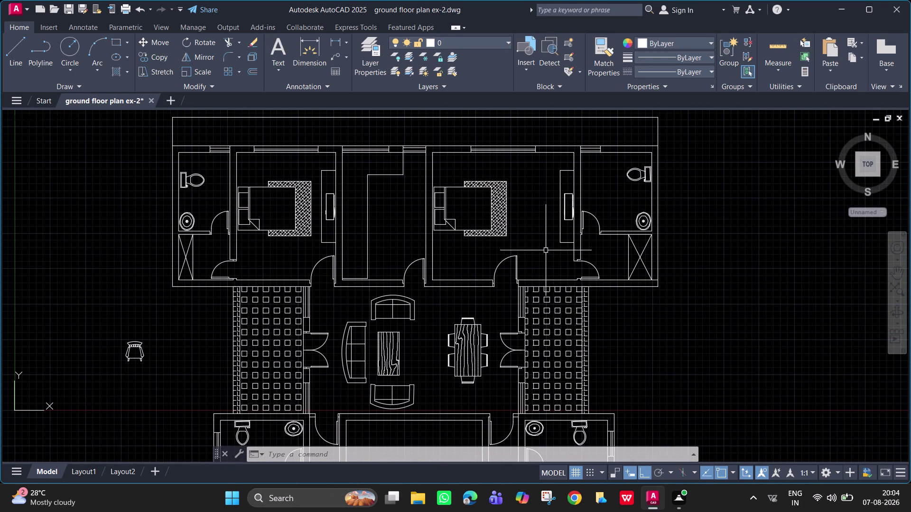